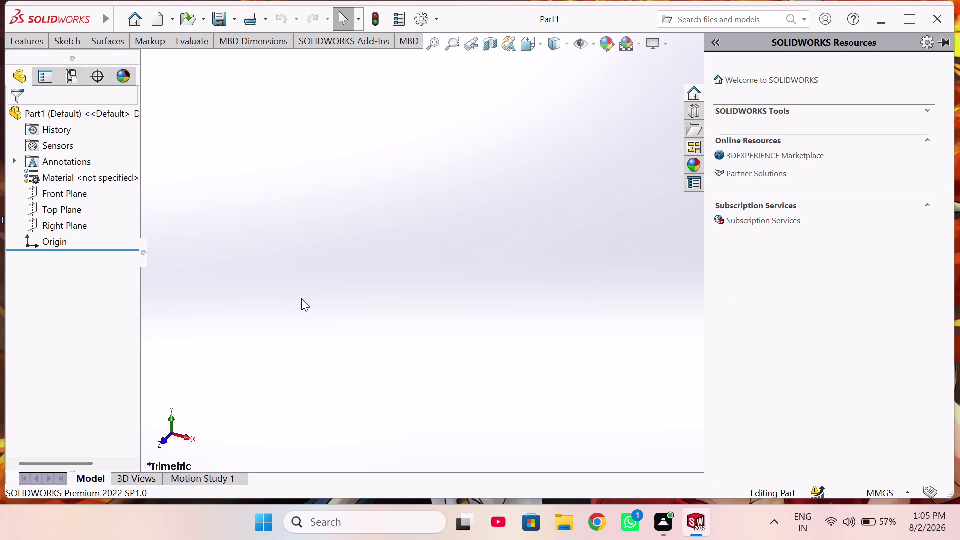
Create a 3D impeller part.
Create a new part document, dismiss the download notice, and select the Top Plane.
click(66, 215)
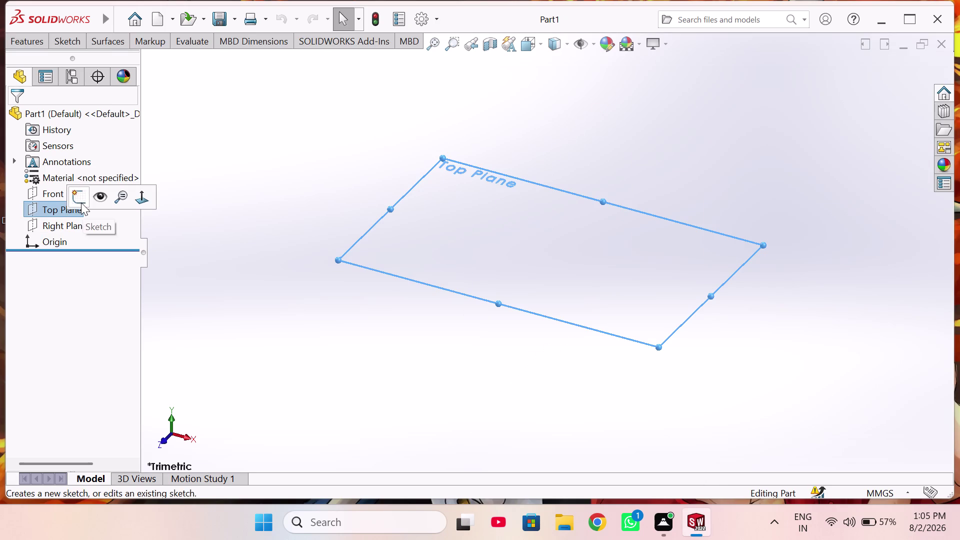
Start a sketch on the Top Plane and draw a circle centred on the origin.
click(81, 203)
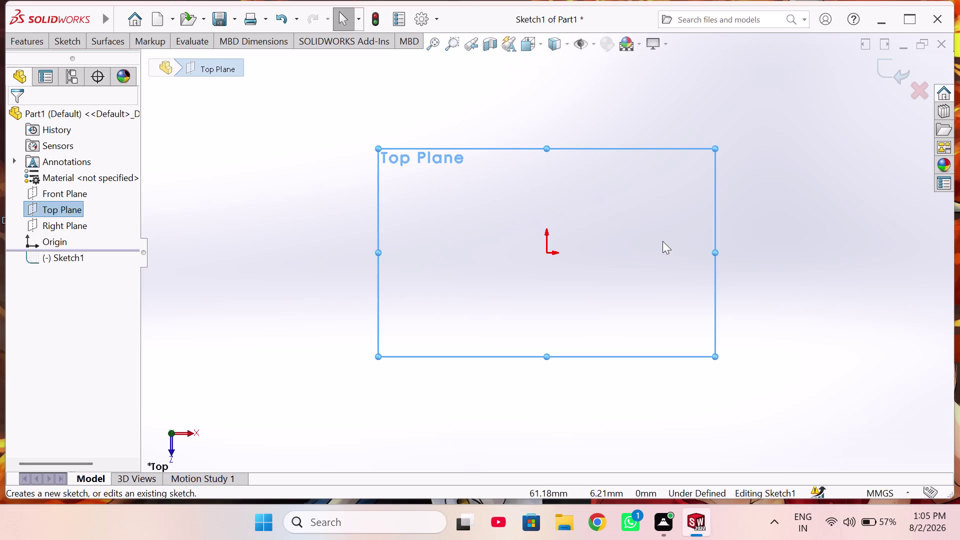
right_drag(672, 243, 772, 312)
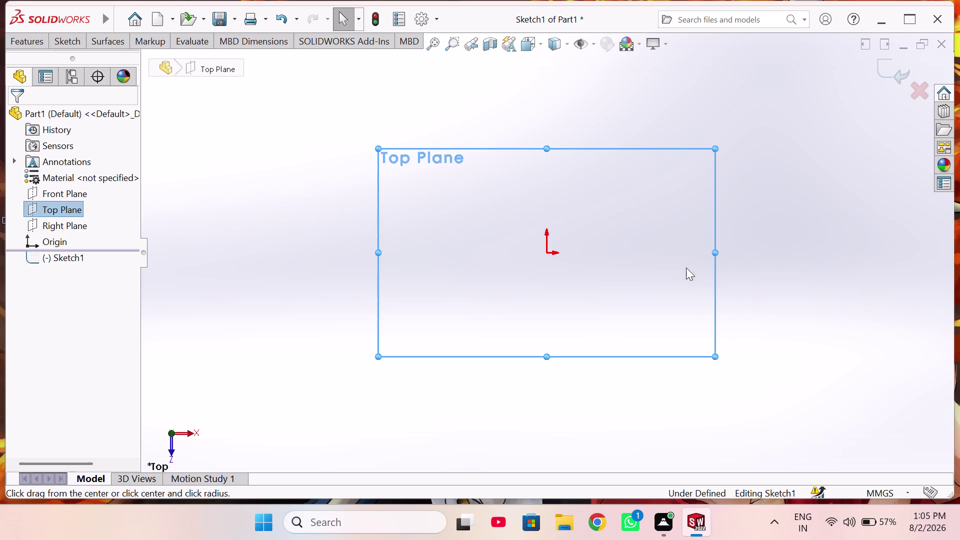
click(548, 254)
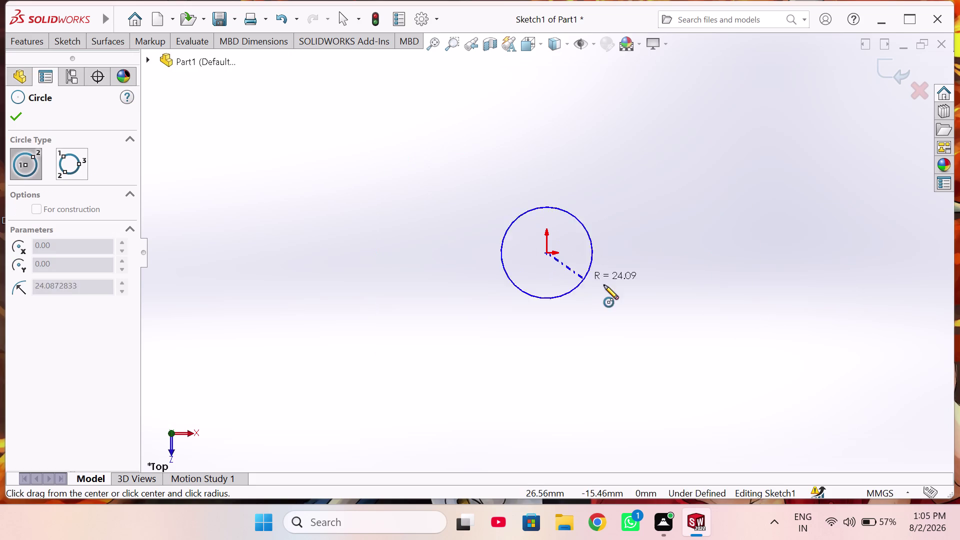
click(626, 301)
Dimension the circle to a 75 mm diameter and exit the sketch.
right_drag(703, 299, 676, 168)
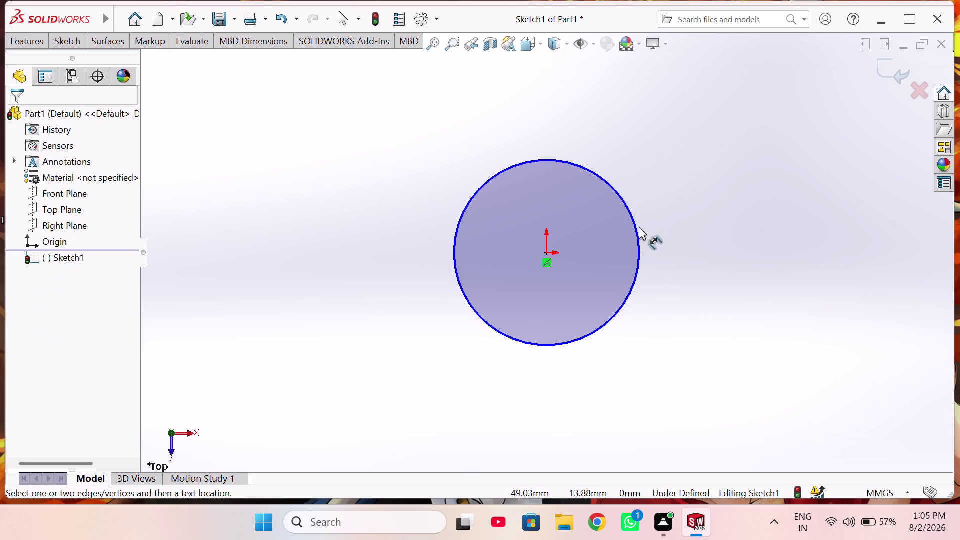
click(636, 228)
click(723, 193)
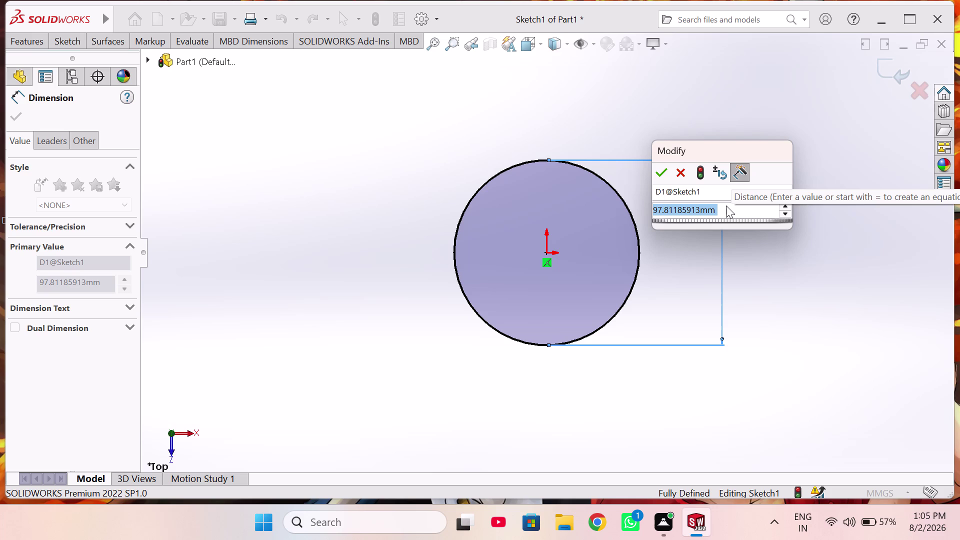
key(7)
key(5)
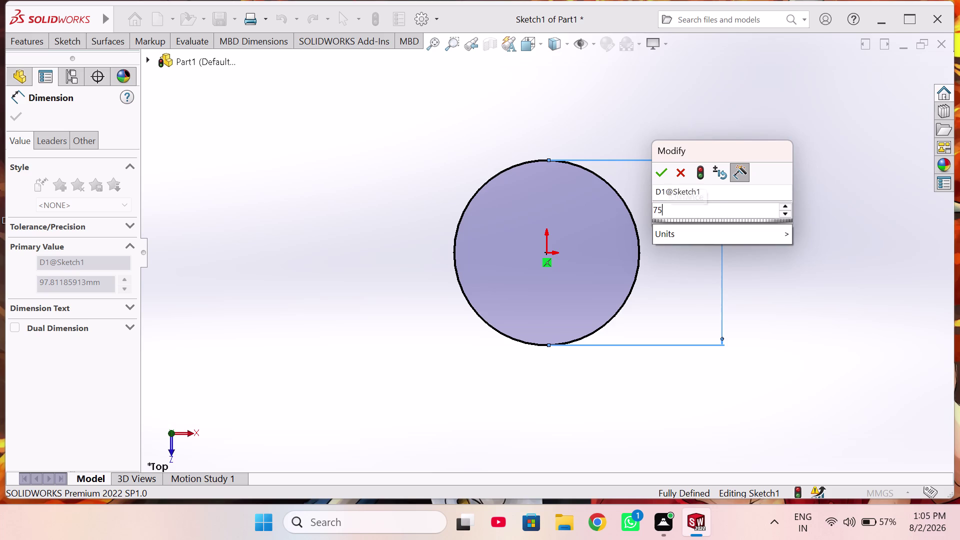
key(Return)
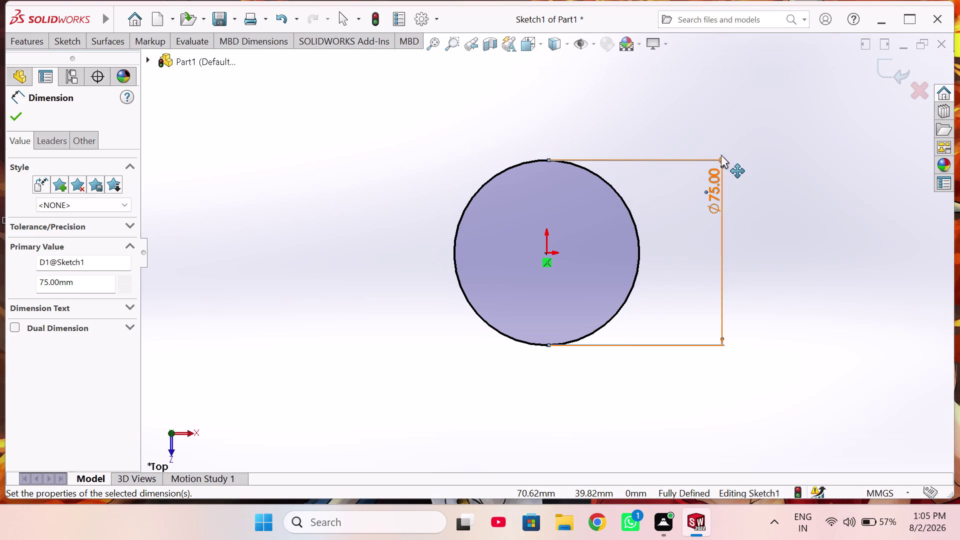
drag(716, 188, 725, 252)
click(693, 227)
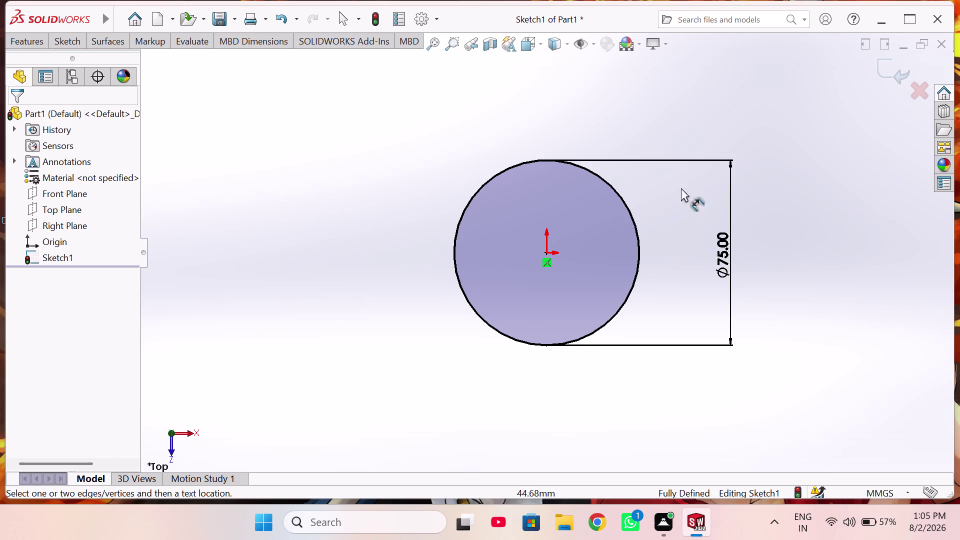
click(887, 61)
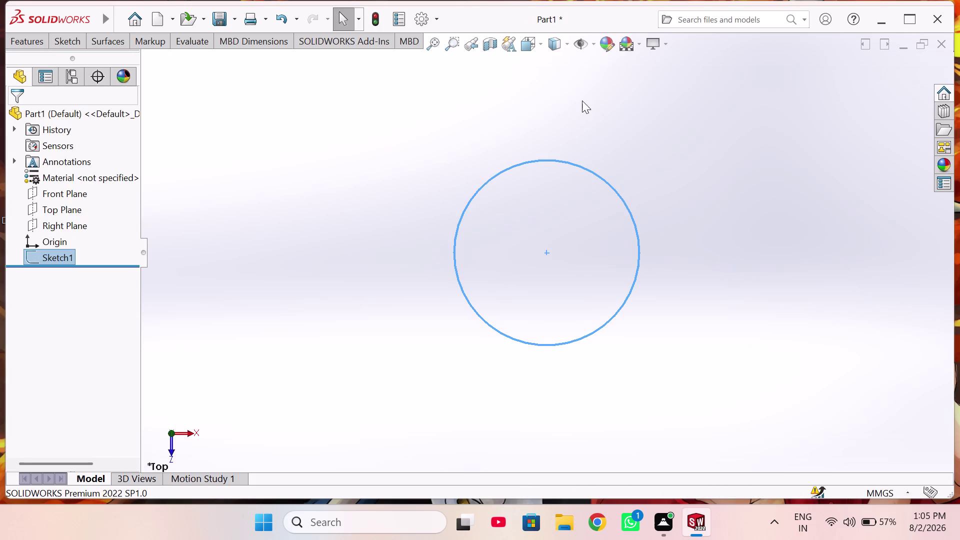
Extrude Sketch1 as a 3 mm blind boss, then orbit to view the disc's underside.
click(30, 45)
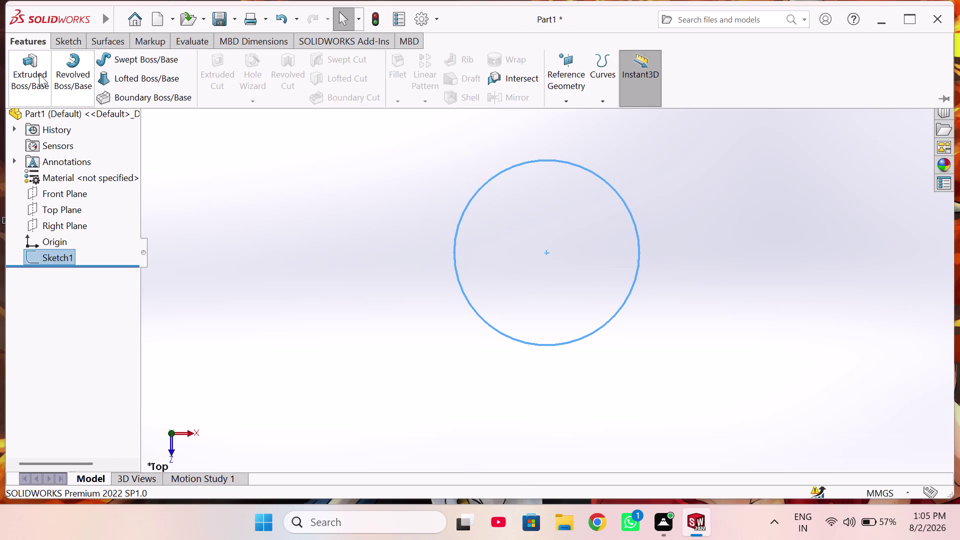
click(39, 74)
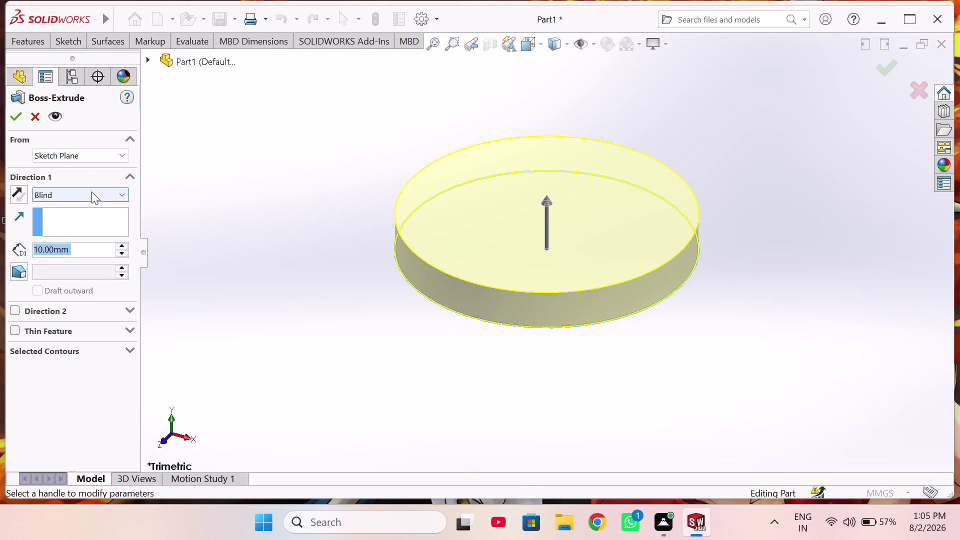
key(3)
key(Return)
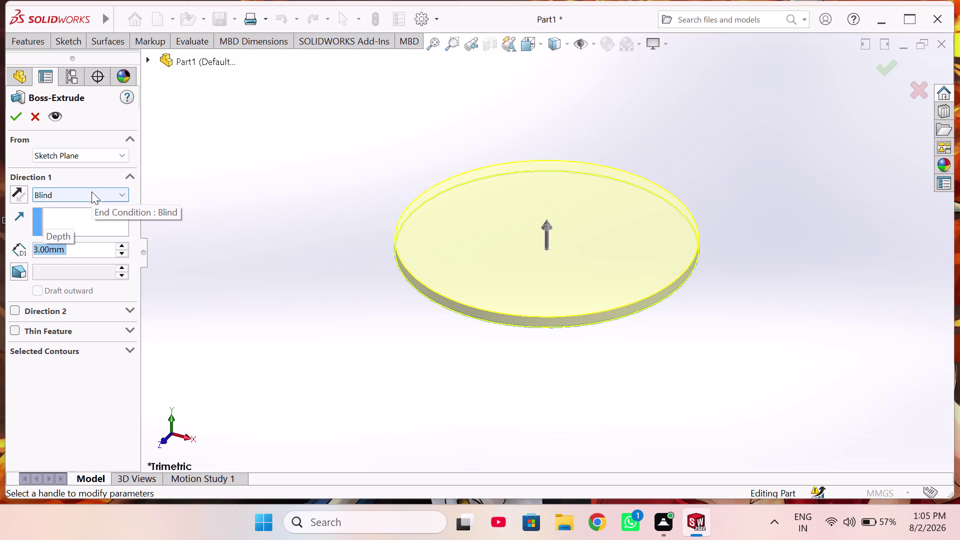
click(16, 121)
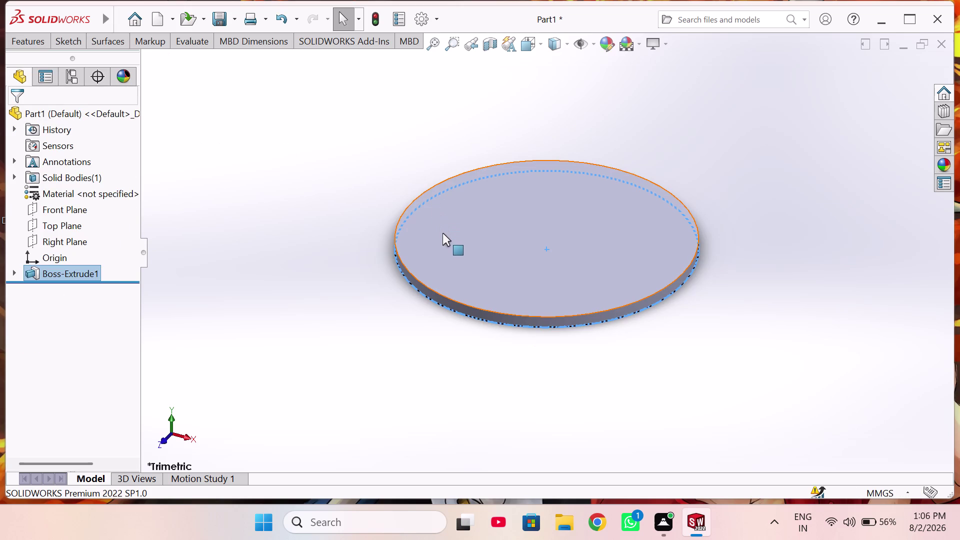
middle_drag(506, 264, 517, 238)
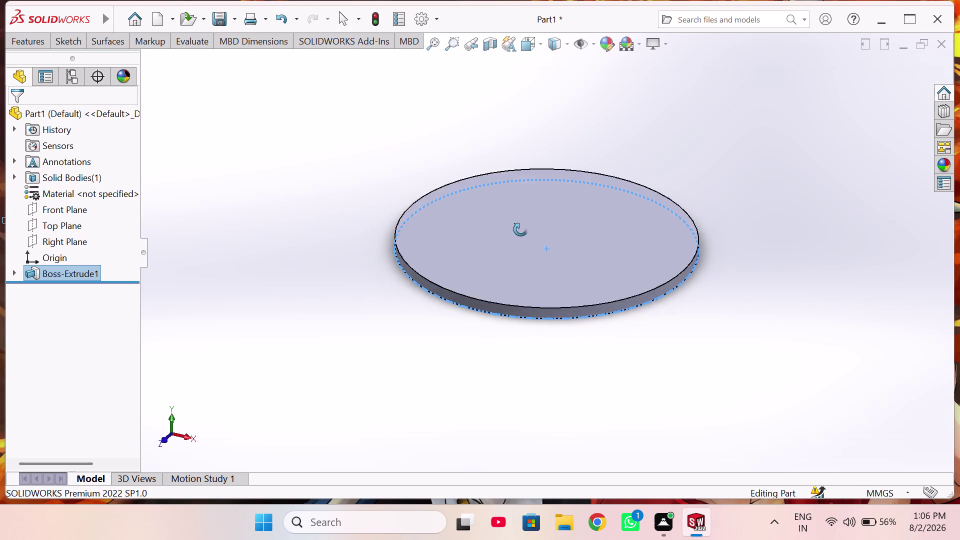
middle_drag(517, 238, 517, 148)
Start a sketch on the disc's bottom face and draw a circle at the origin.
click(521, 239)
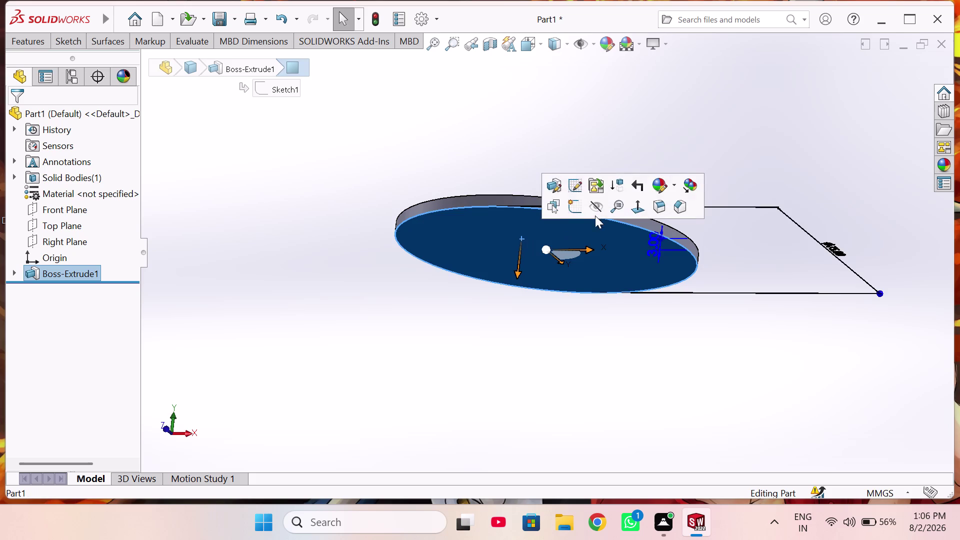
click(574, 208)
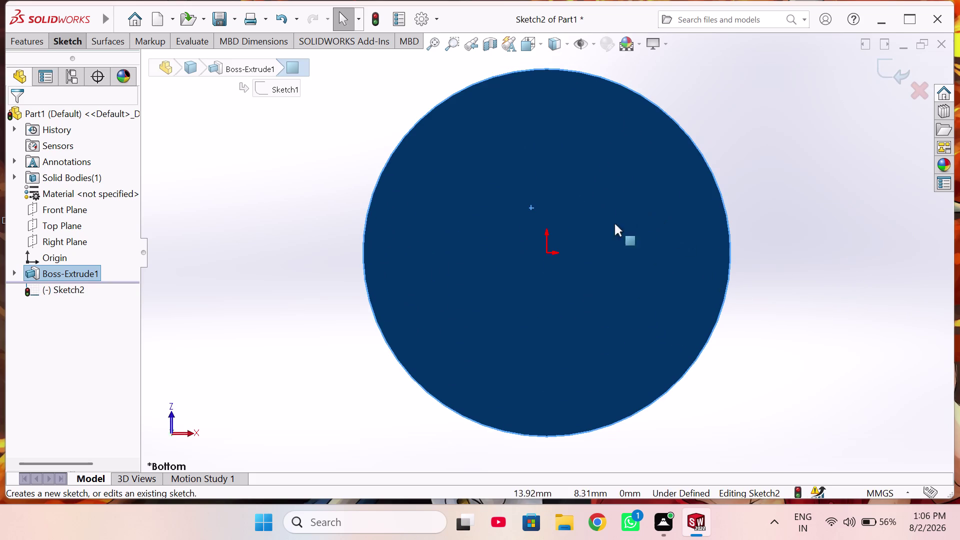
right_drag(611, 256, 679, 257)
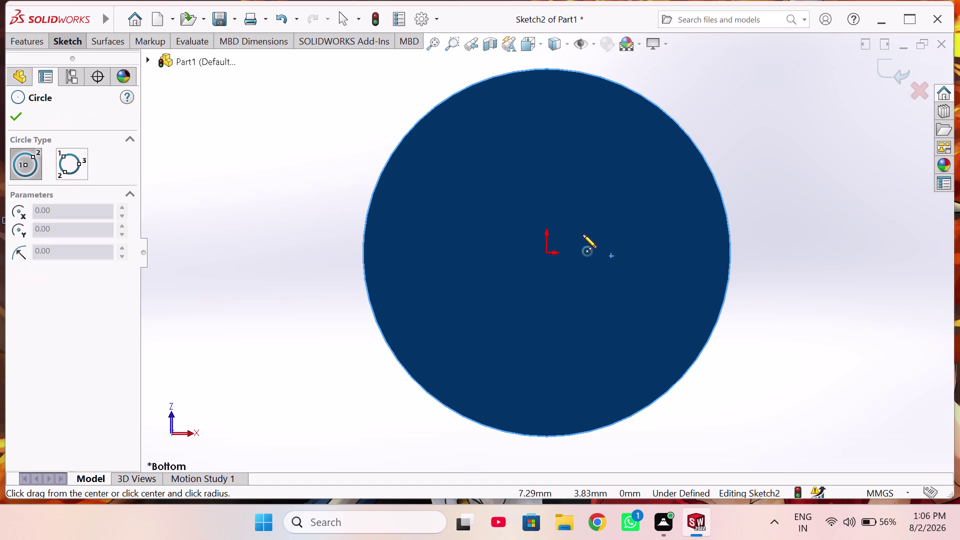
click(546, 252)
click(584, 268)
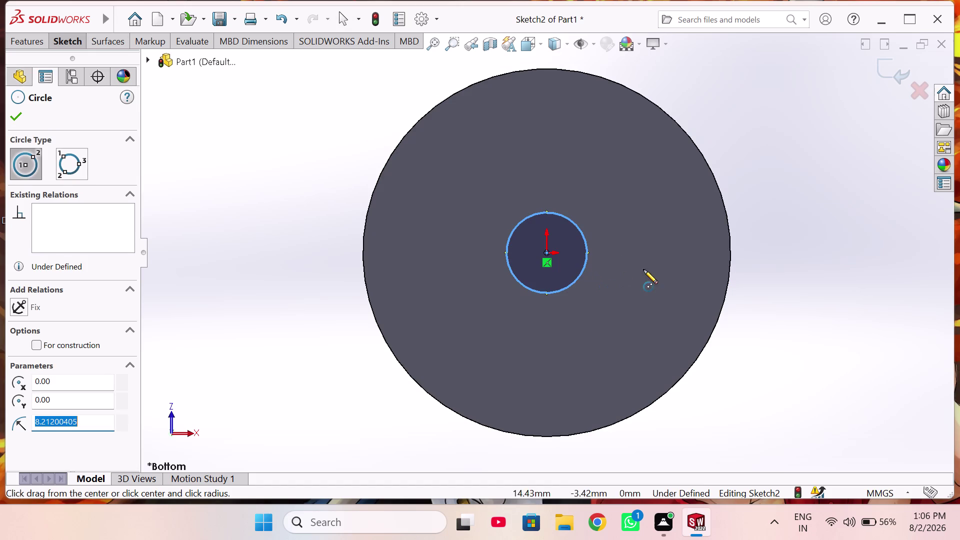
Dimension the bore circle to a 14 mm diameter.
right_drag(638, 235, 638, 137)
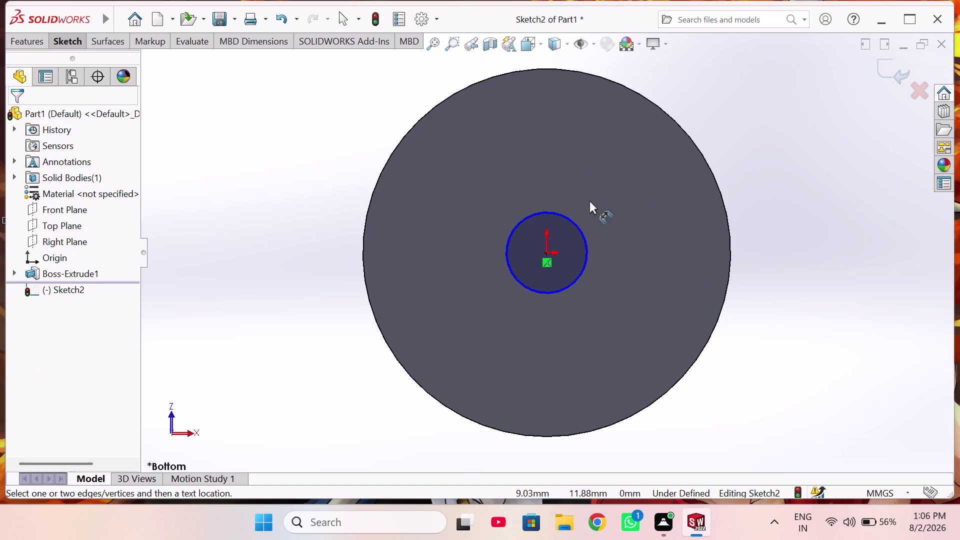
click(576, 223)
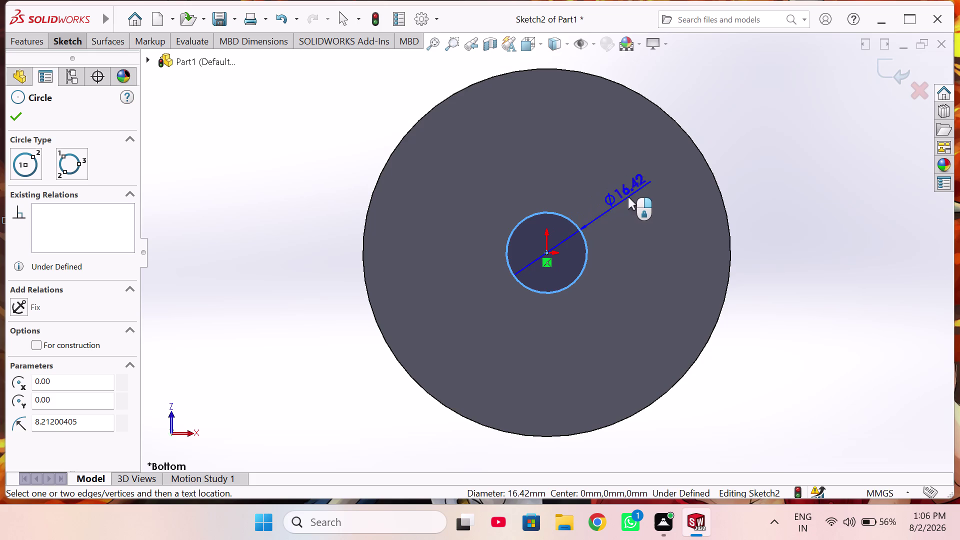
click(614, 217)
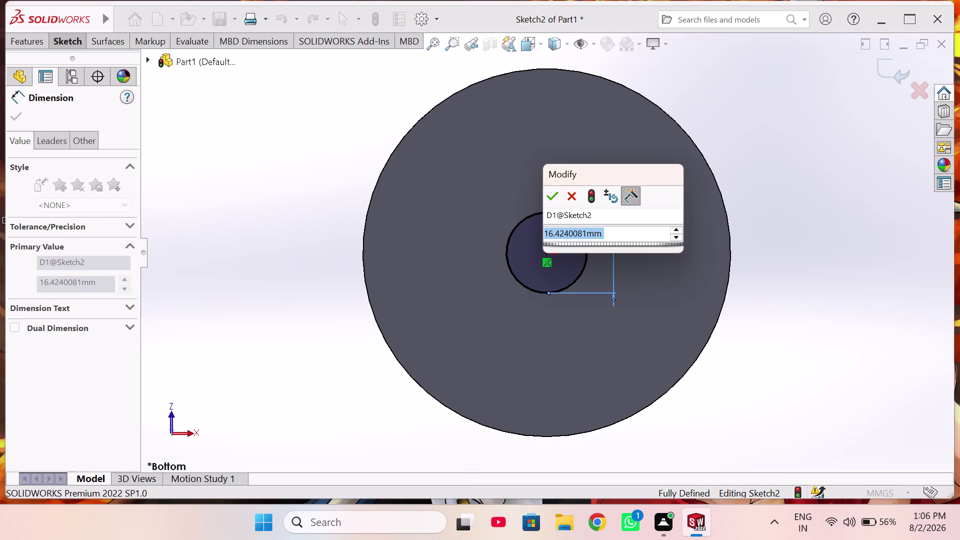
text(1)
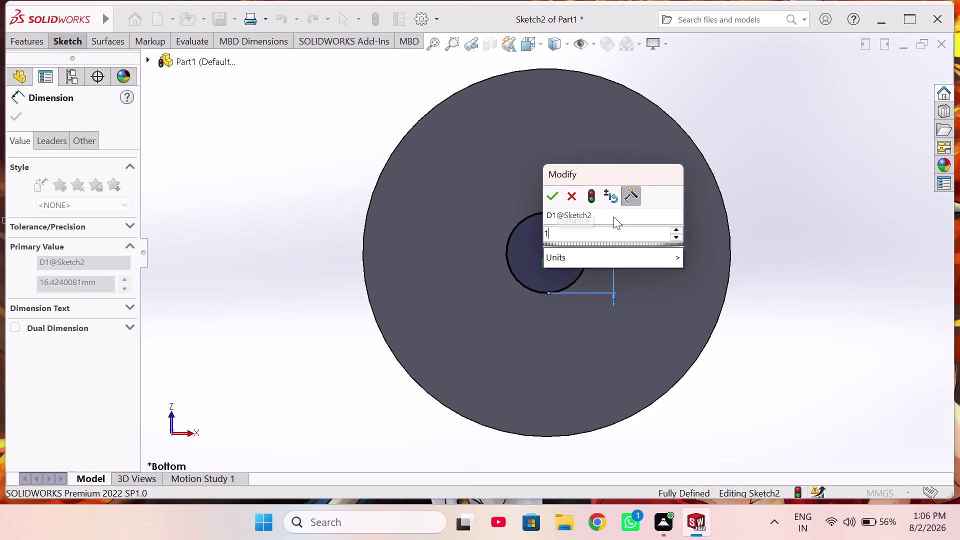
text(4)
key(Return)
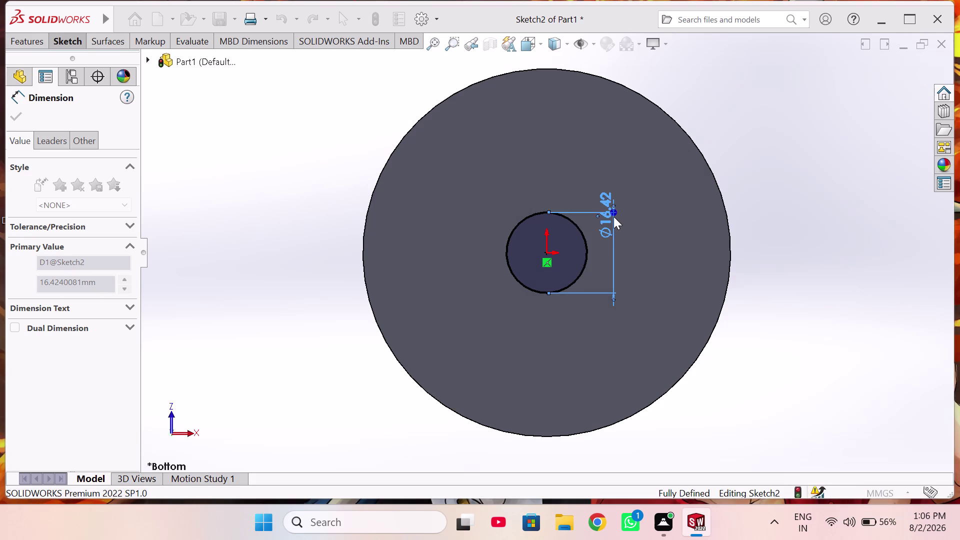
right_click(667, 196)
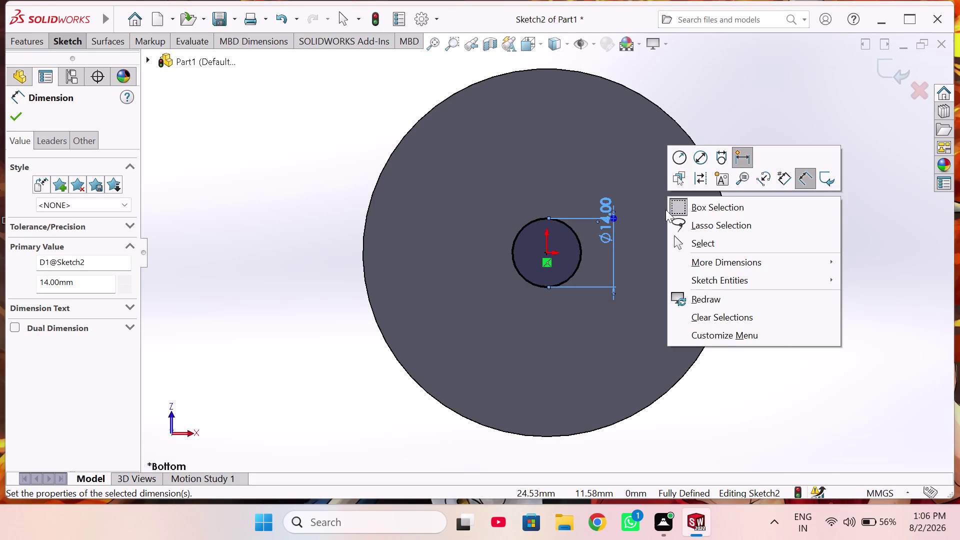
click(680, 238)
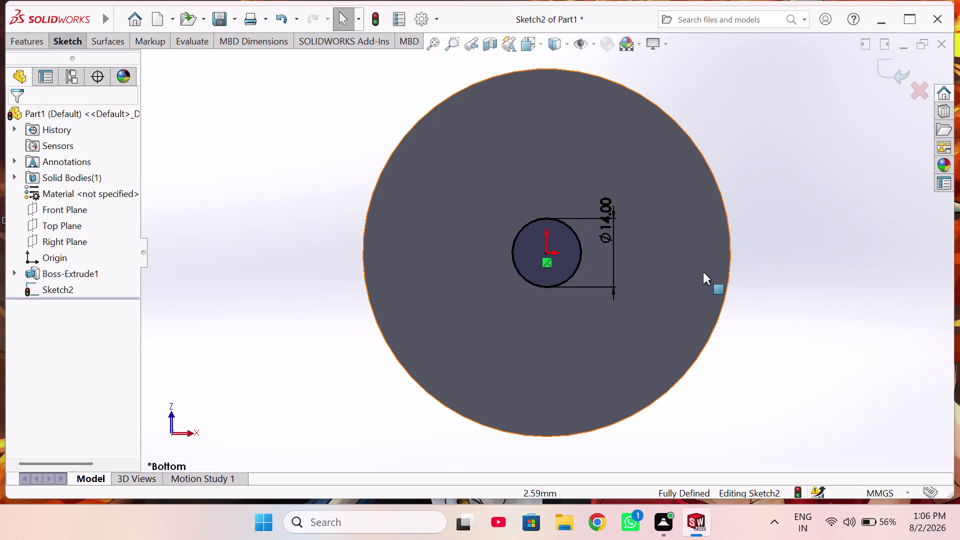
right_drag(689, 256, 439, 270)
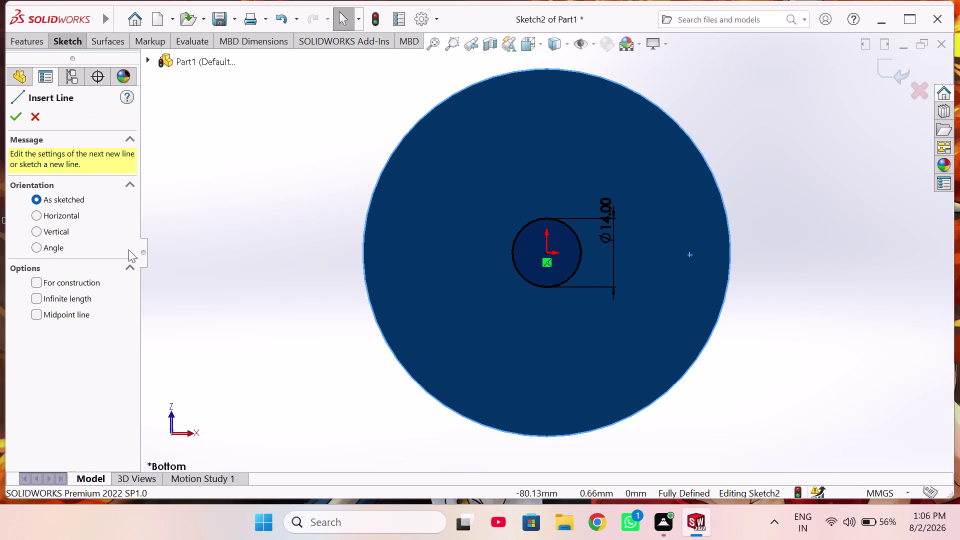
Draw a vertical construction centreline from the disc's top edge through the origin.
click(57, 279)
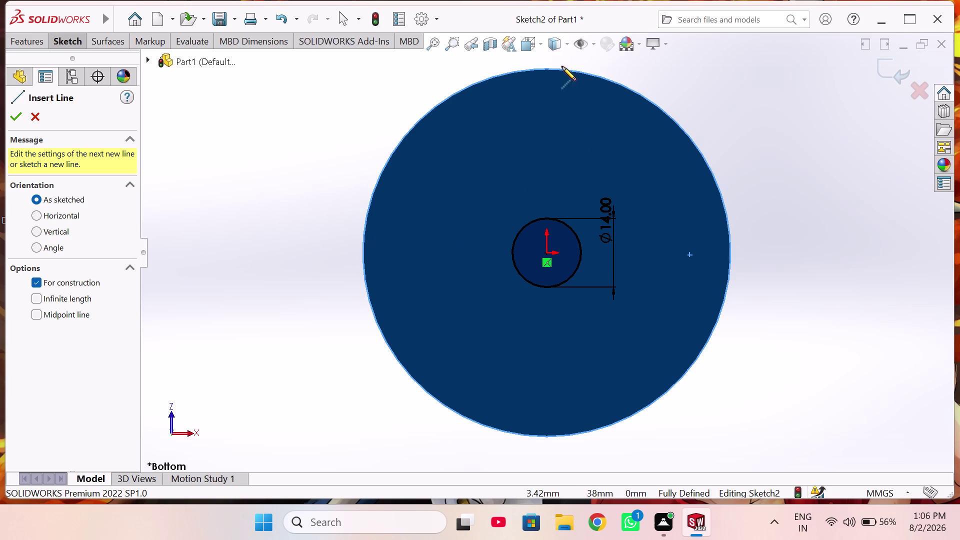
click(550, 57)
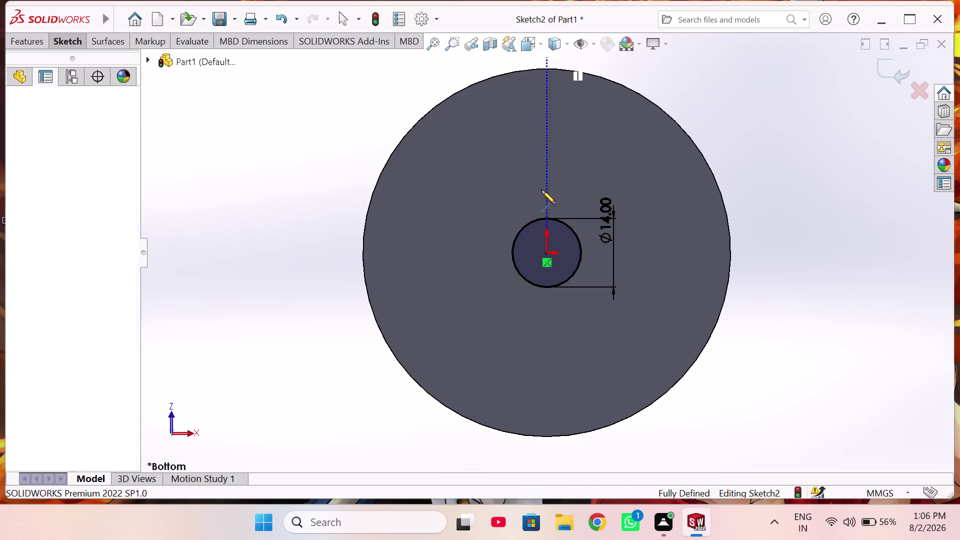
click(547, 329)
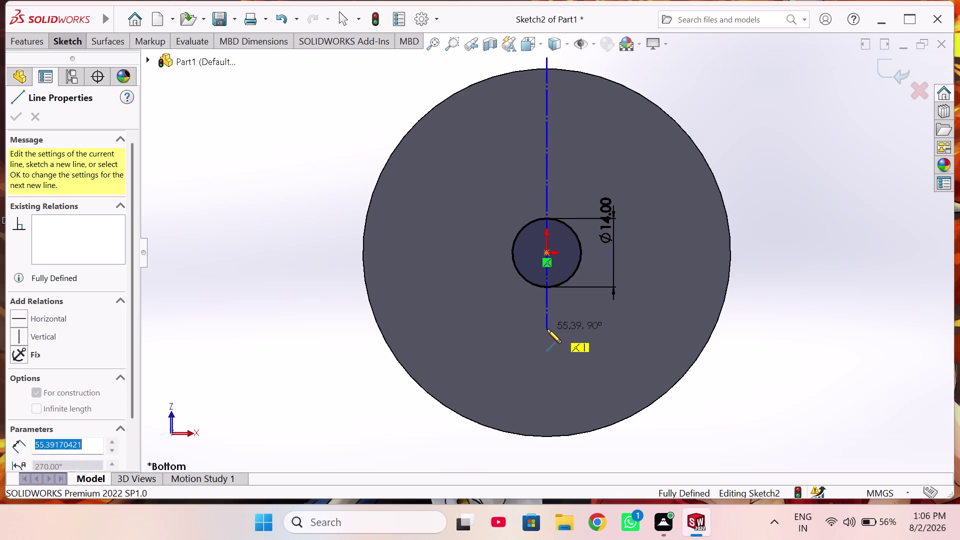
right_click(566, 327)
click(592, 335)
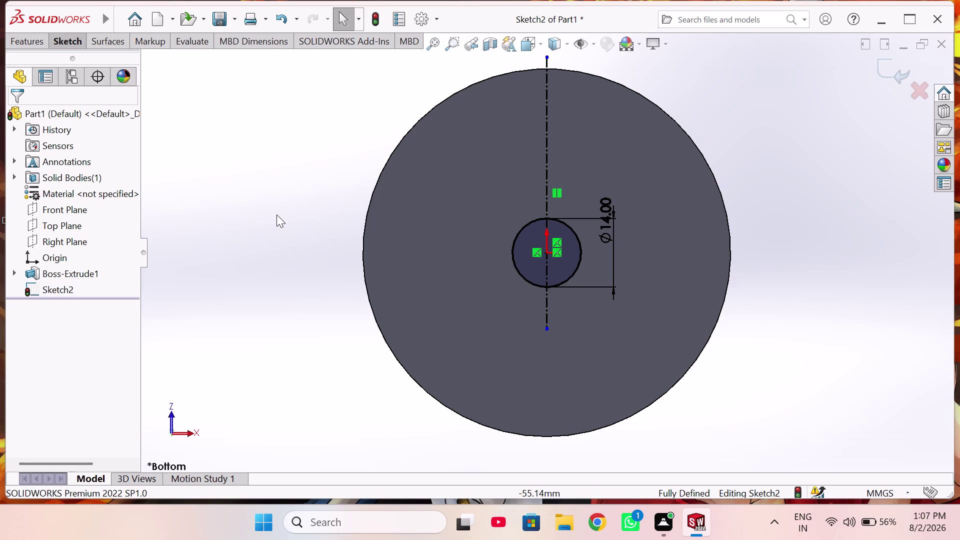
right_drag(277, 215, 163, 234)
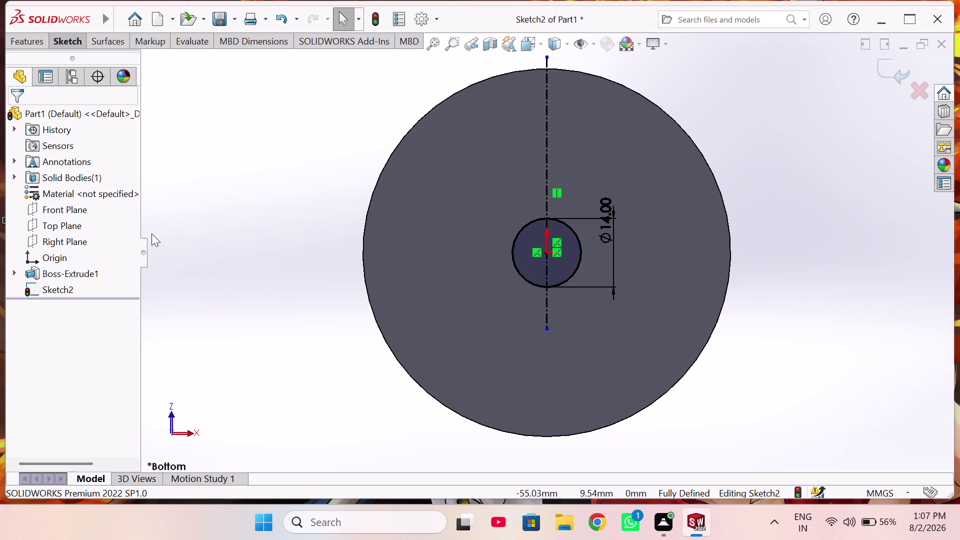
right_drag(164, 233, 153, 234)
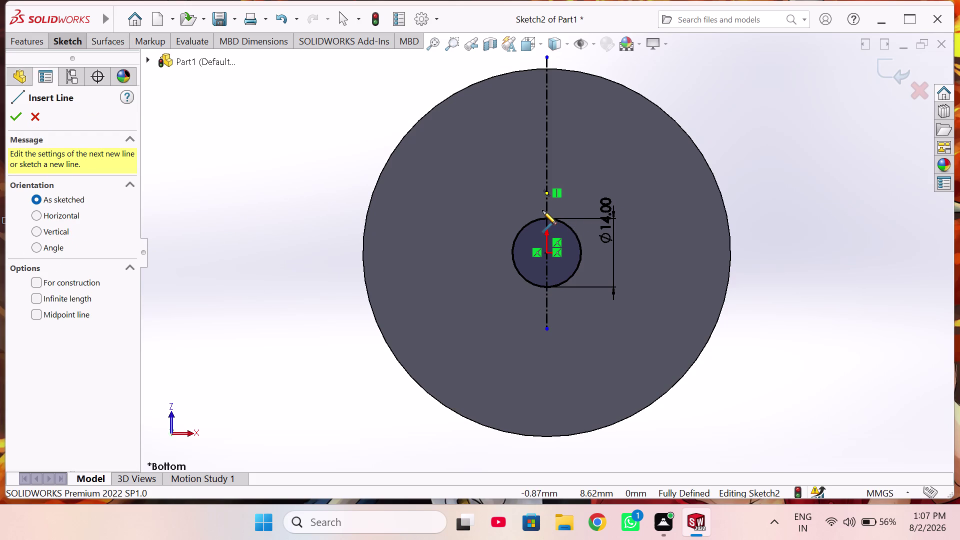
Draw the keyway's short horizontal line above the bore and dimension it 5 mm wide.
click(539, 209)
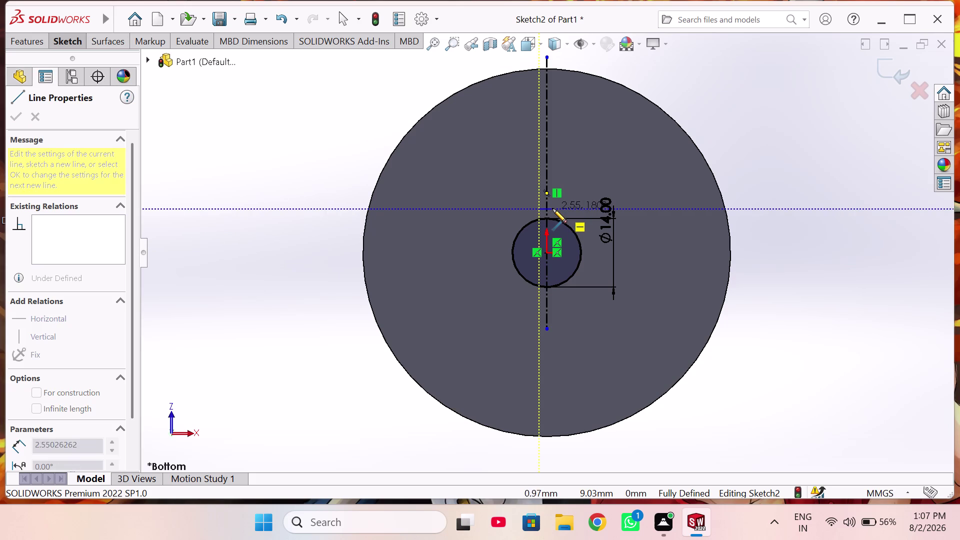
click(554, 209)
right_drag(589, 193, 575, 116)
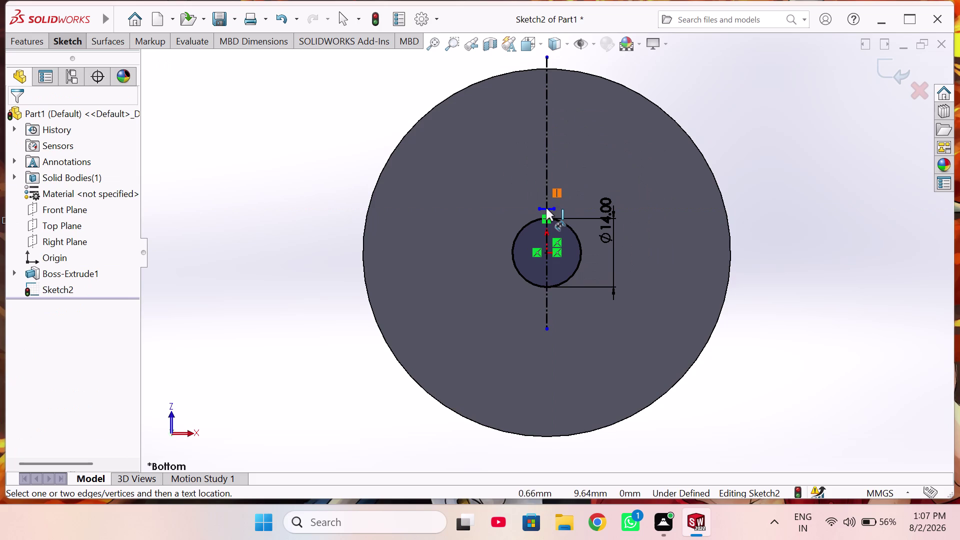
click(543, 208)
click(531, 153)
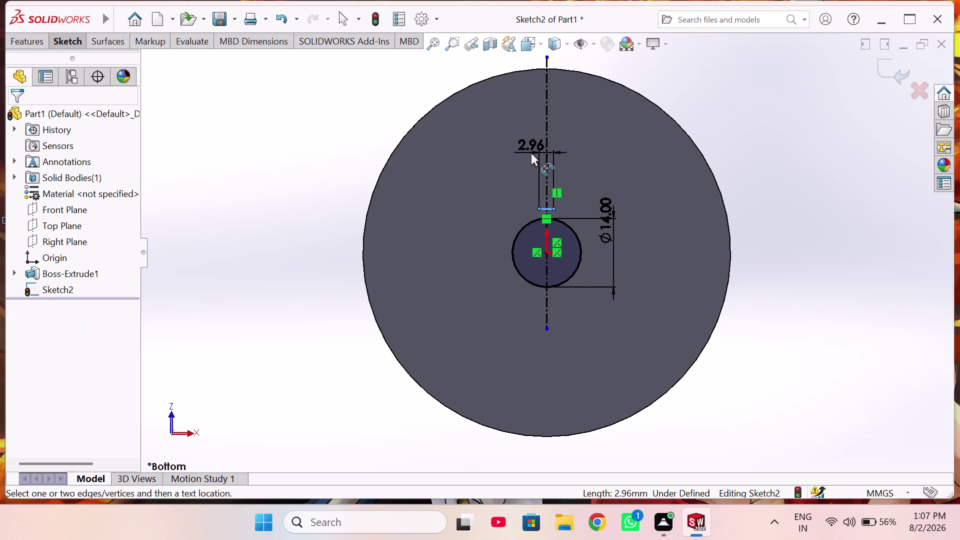
key(5)
key(Return)
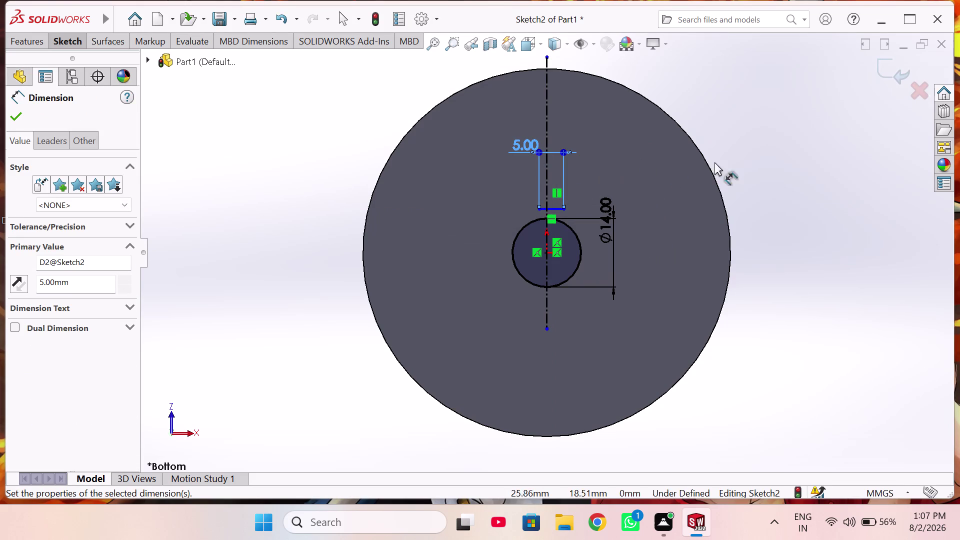
scroll(down, 3)
right_click(832, 157)
click(873, 199)
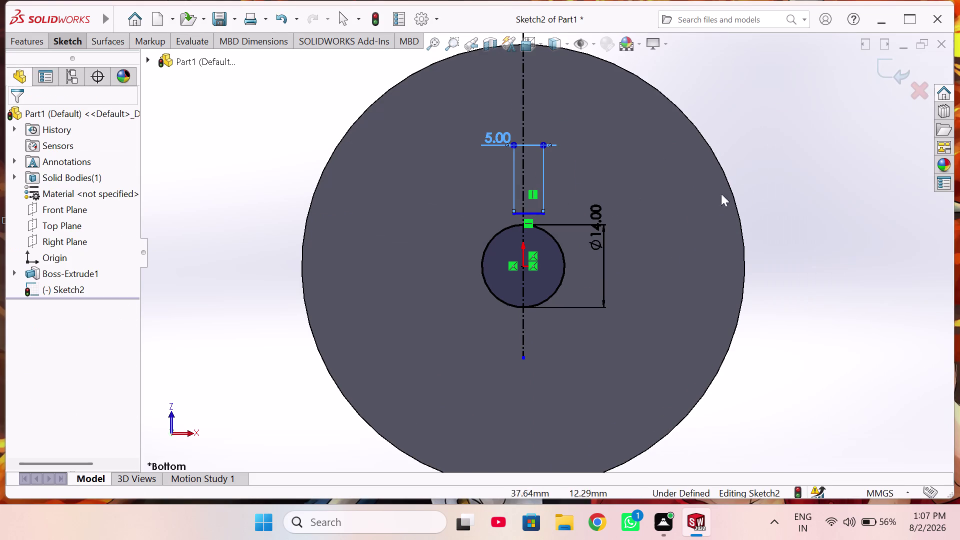
scroll(down, 3)
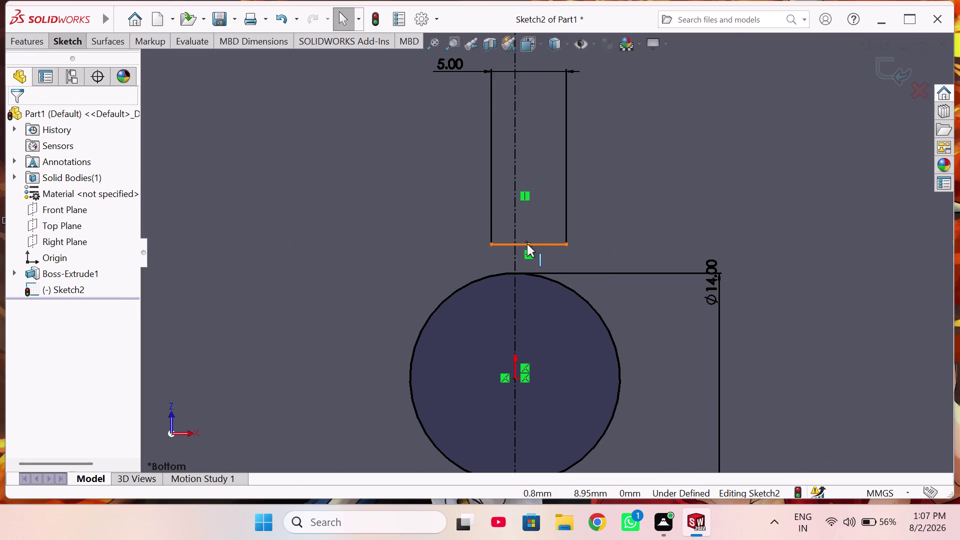
Make the centreline point coincident with the keyway line, then draw a vertical side line down to the bore.
click(527, 244)
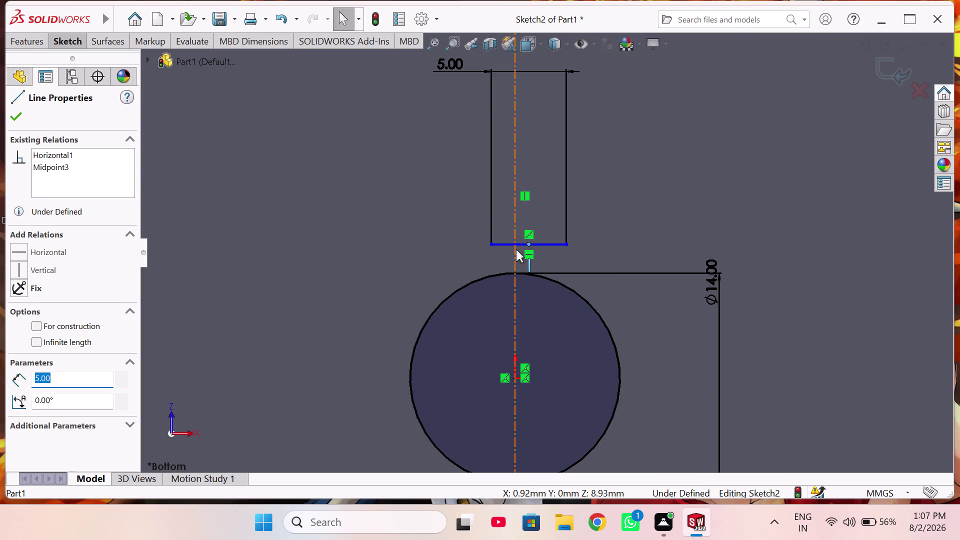
click(515, 250)
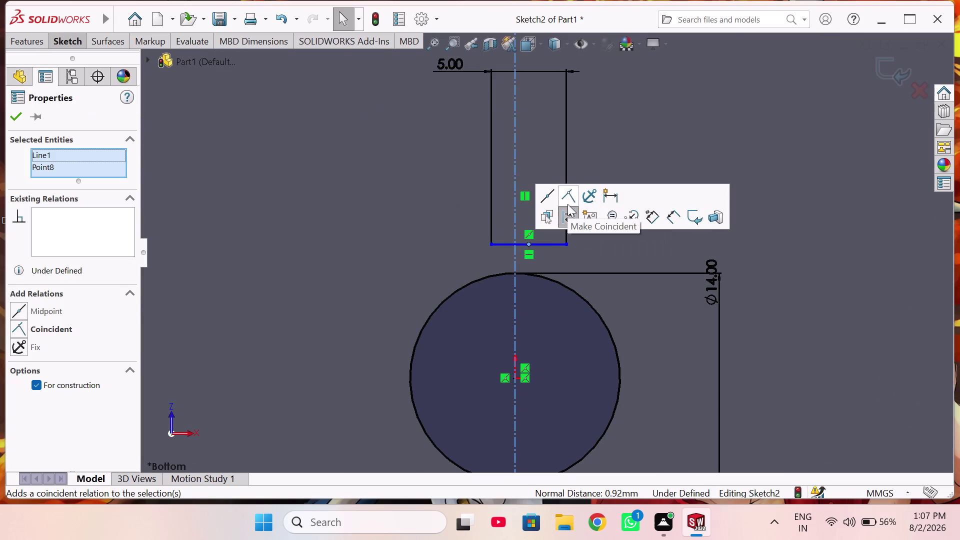
click(567, 197)
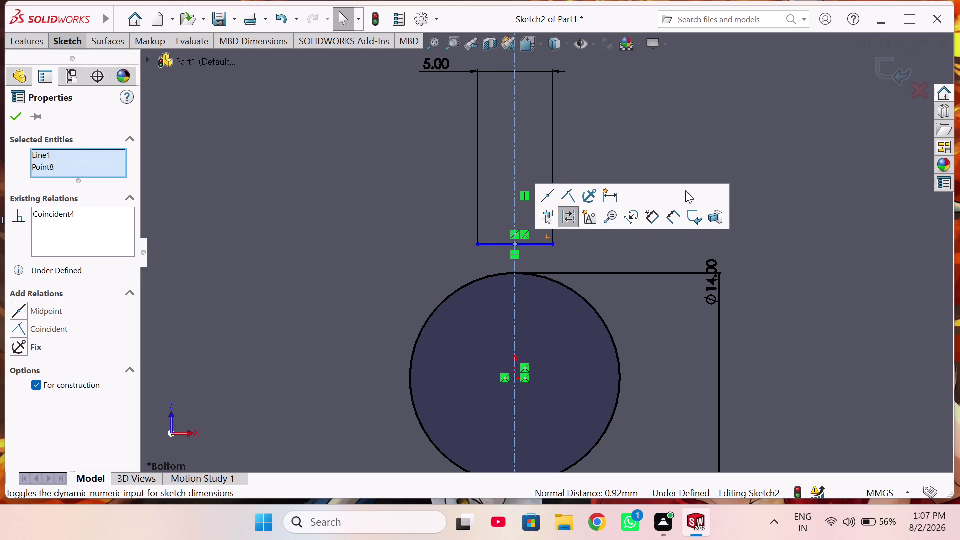
click(24, 115)
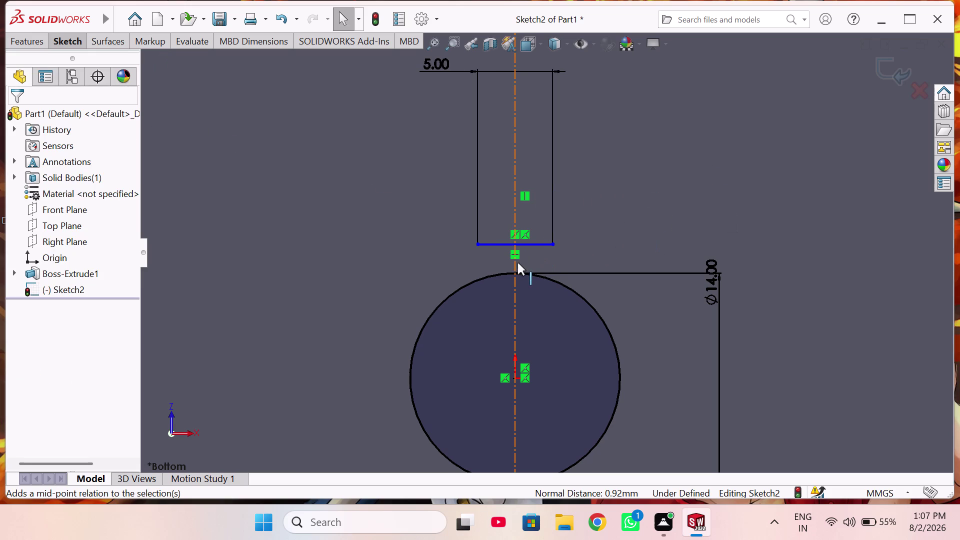
right_drag(610, 239, 623, 209)
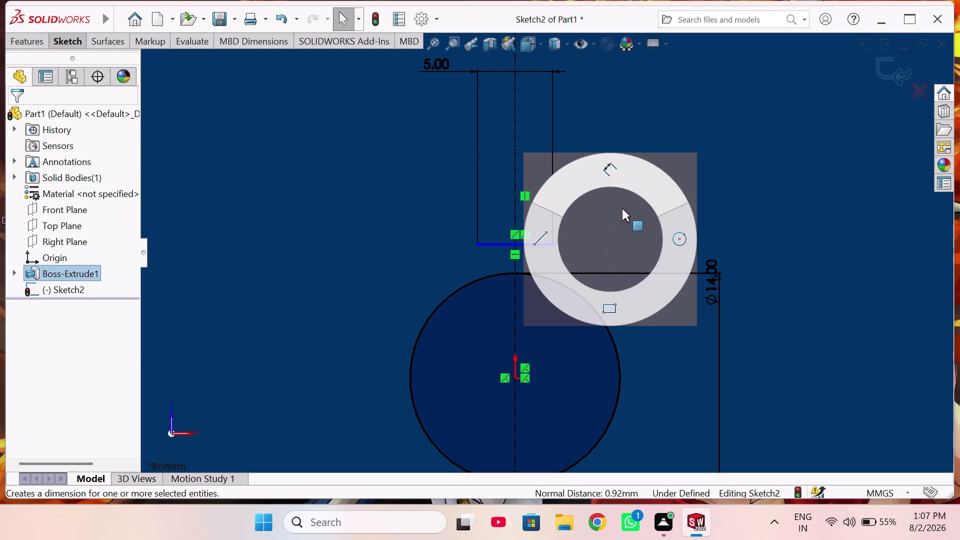
right_drag(623, 209, 471, 246)
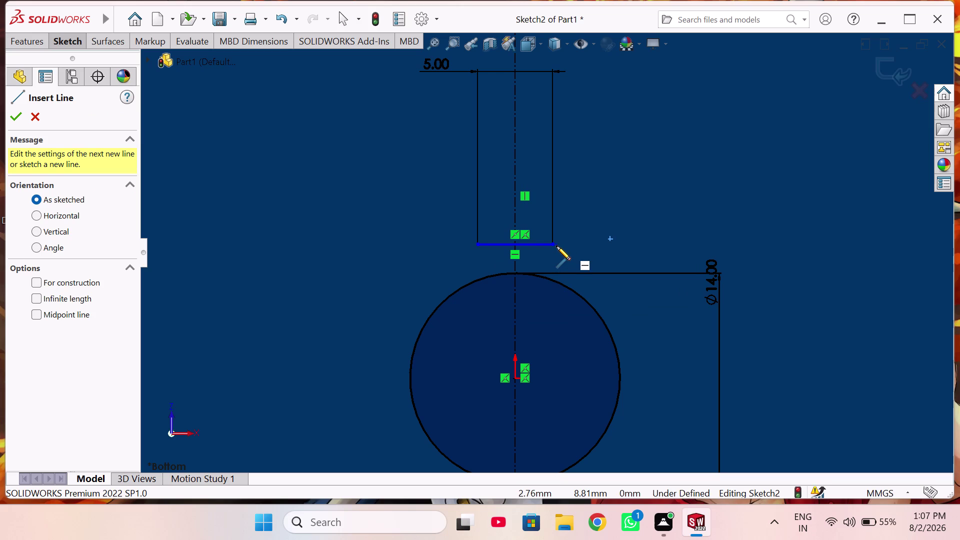
click(554, 245)
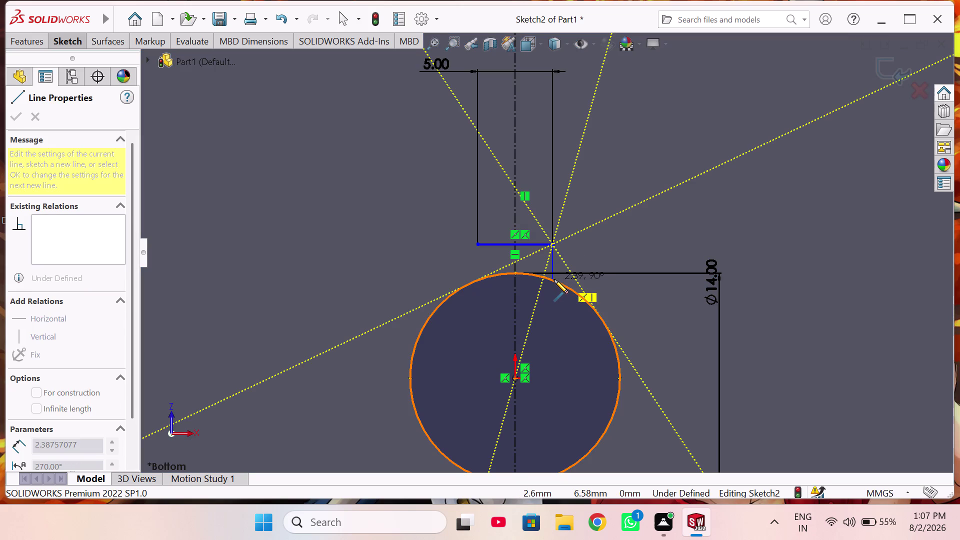
click(555, 280)
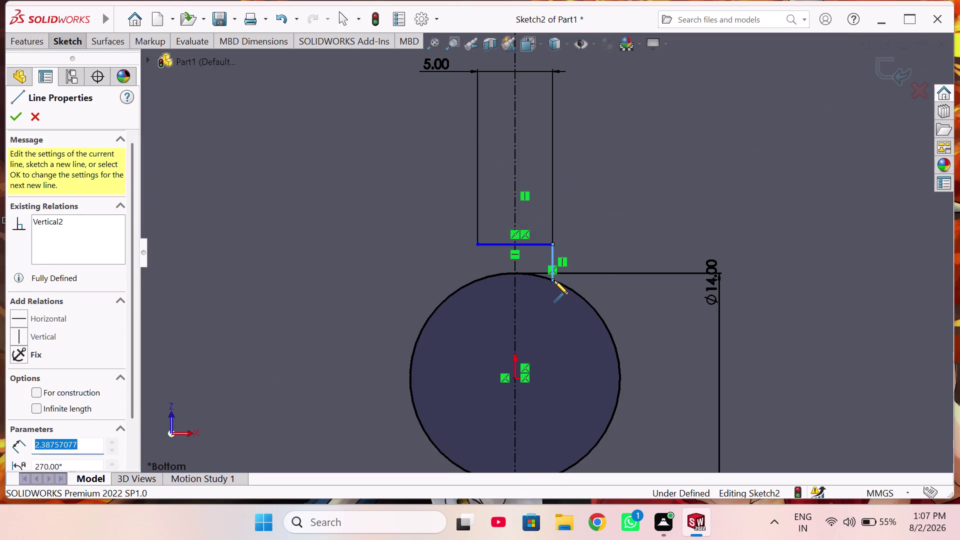
key(Escape)
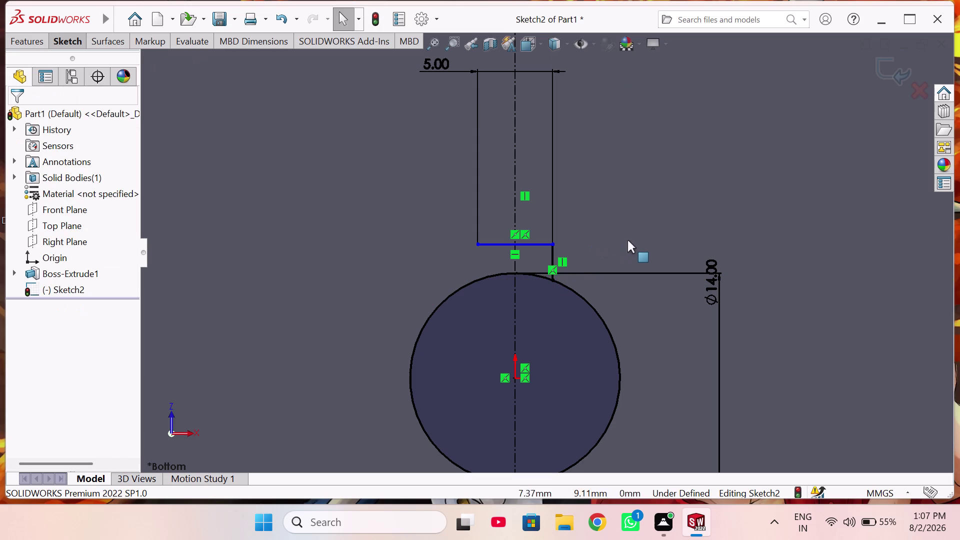
Dimension the vertical keyway side 2.30 mm so Sketch2 is fully defined.
right_drag(633, 227, 625, 128)
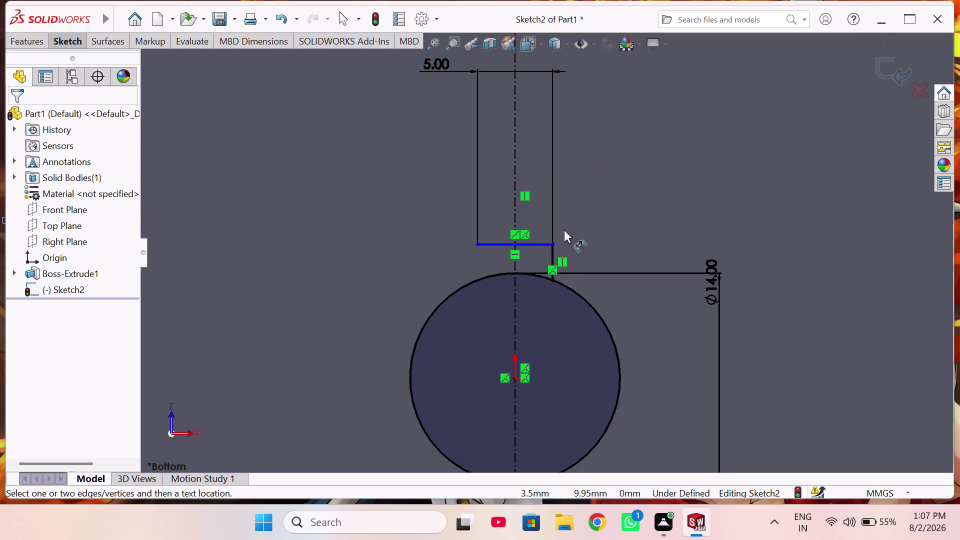
click(552, 251)
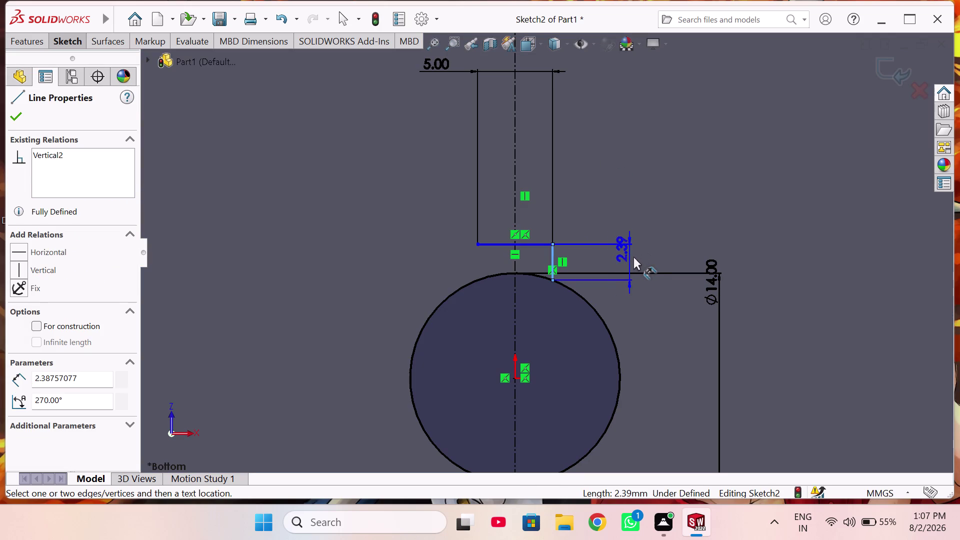
click(633, 257)
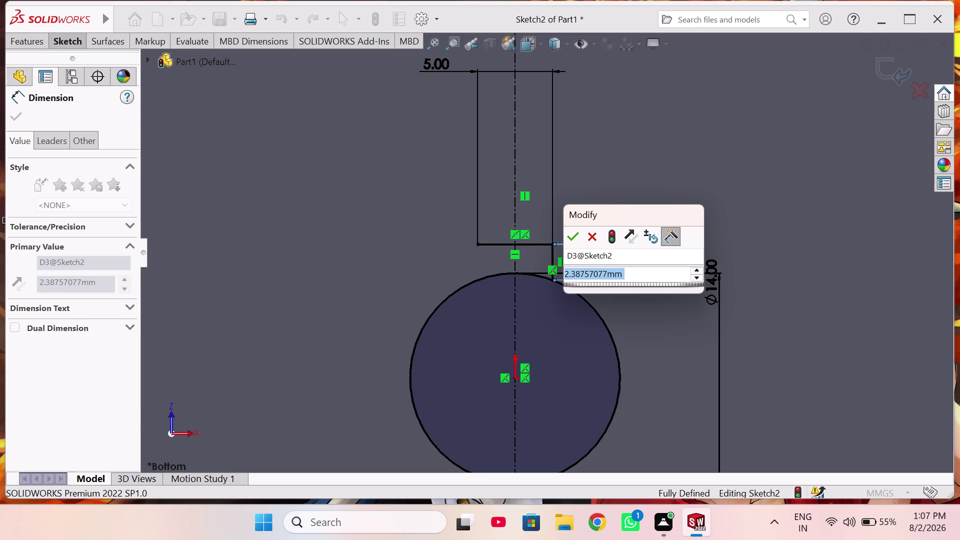
text(2.)
key(3)
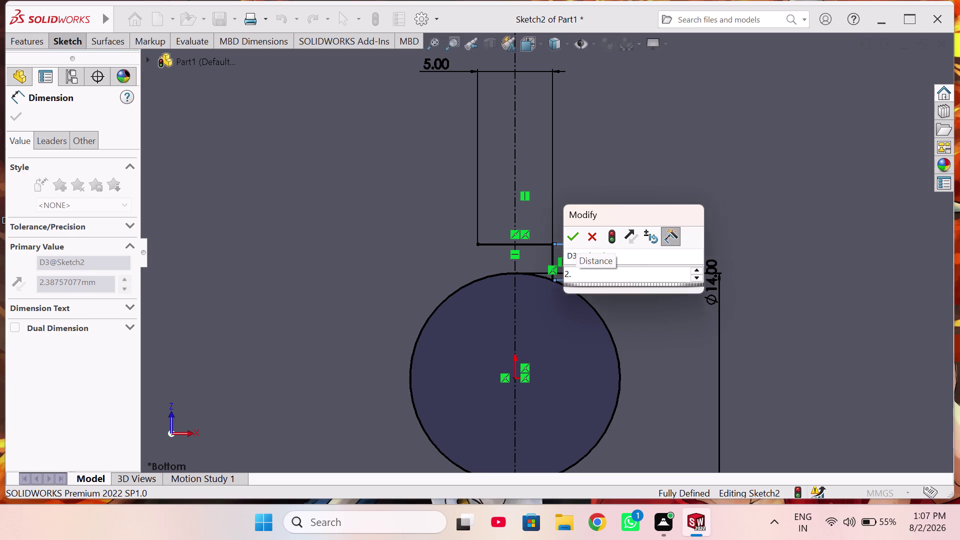
key(Return)
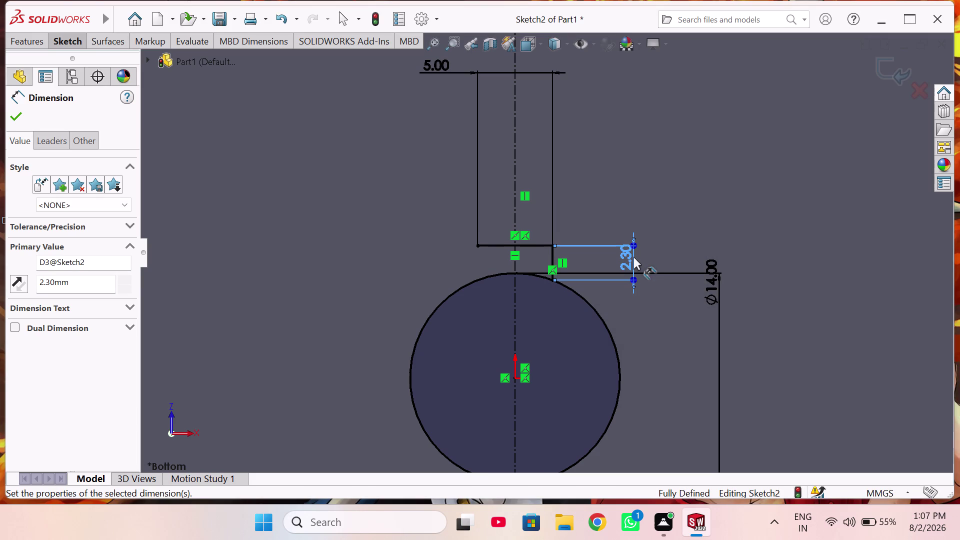
right_click(663, 168)
click(716, 208)
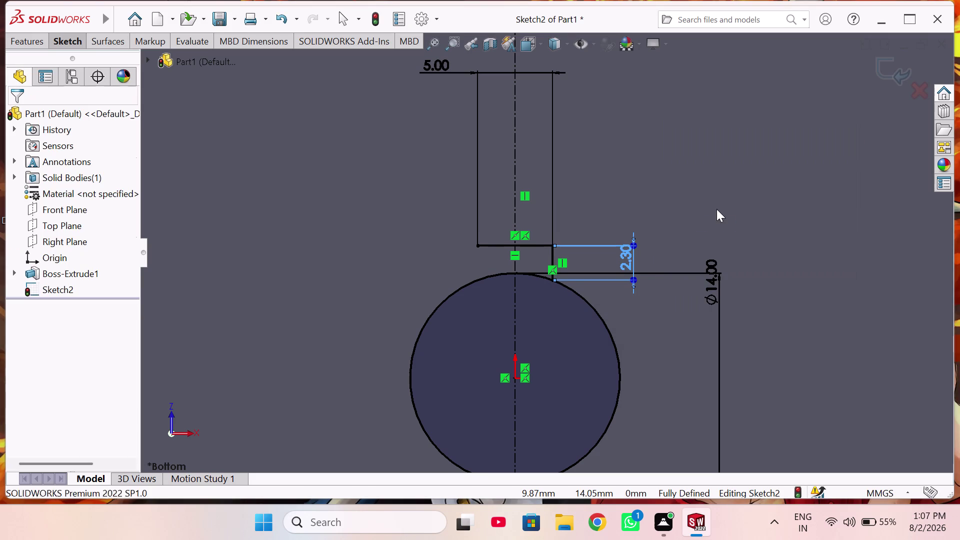
click(67, 44)
click(341, 65)
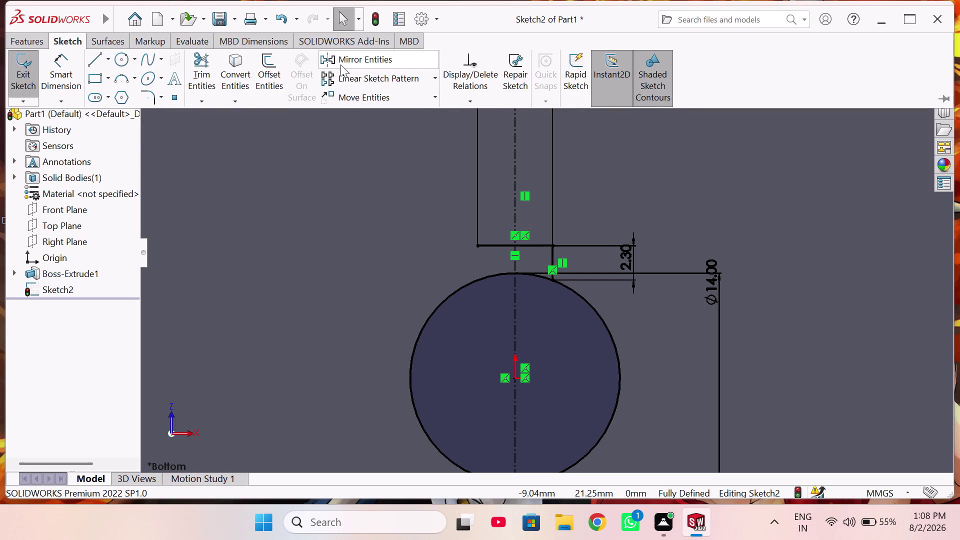
Mirror the keyway side line Line3 across the centreline Line1.
click(553, 251)
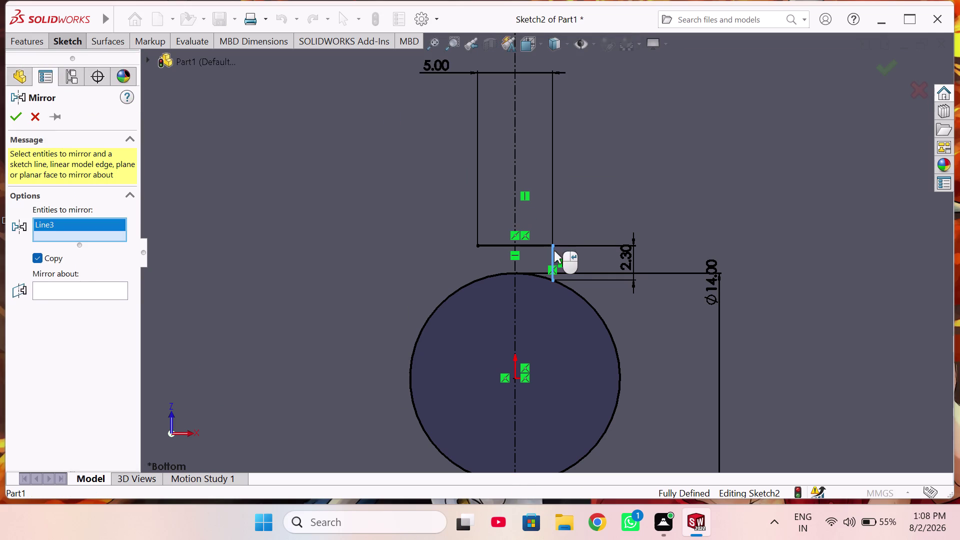
click(79, 287)
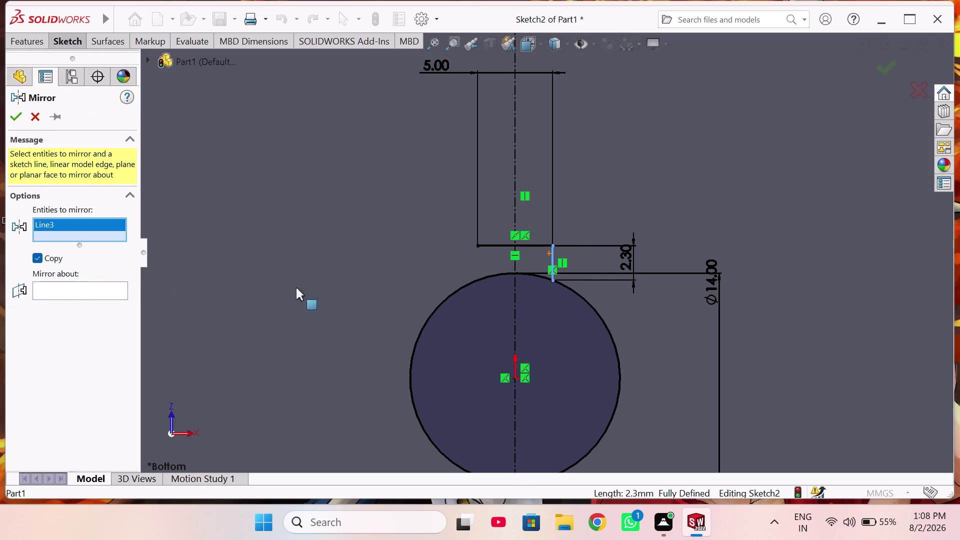
click(514, 299)
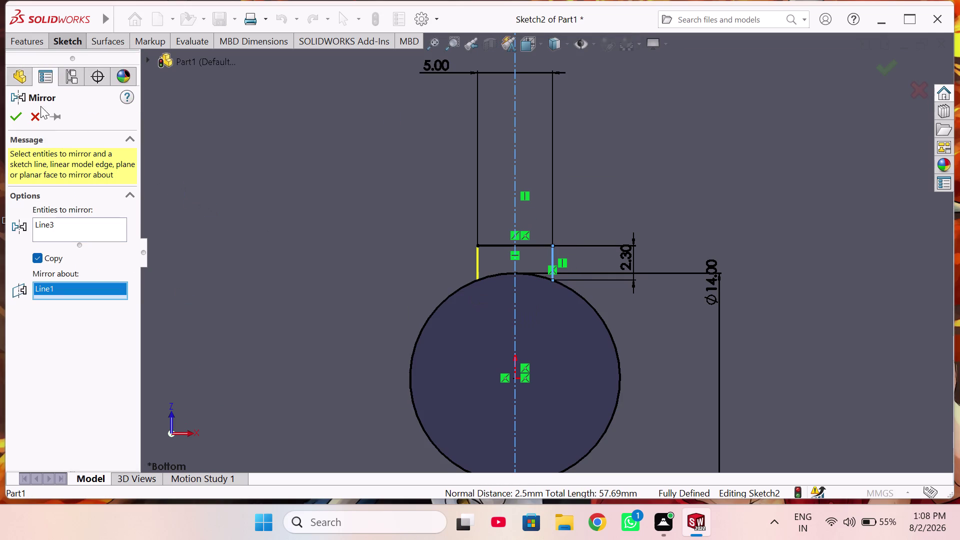
click(19, 112)
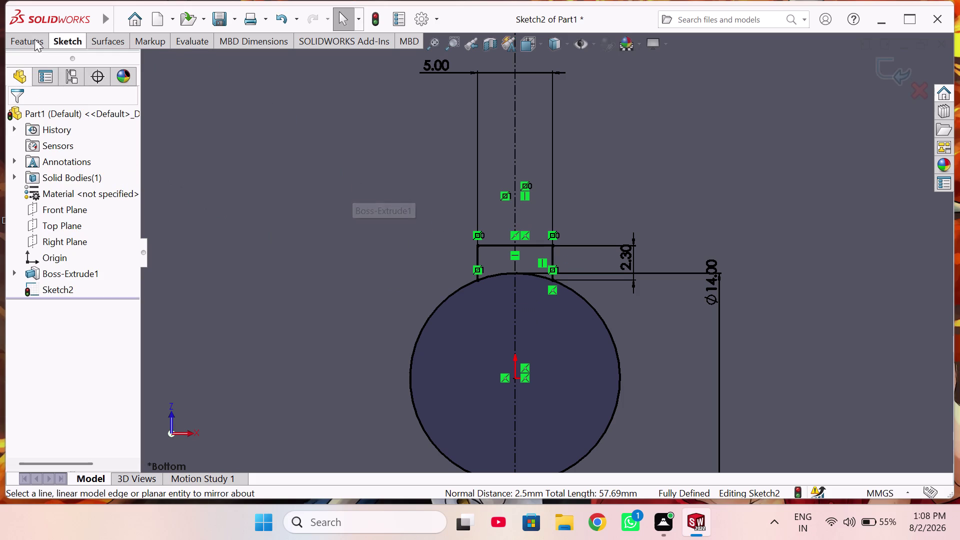
Trim the bore arc and stubs inside the keyway into one closed outline.
click(73, 39)
click(209, 73)
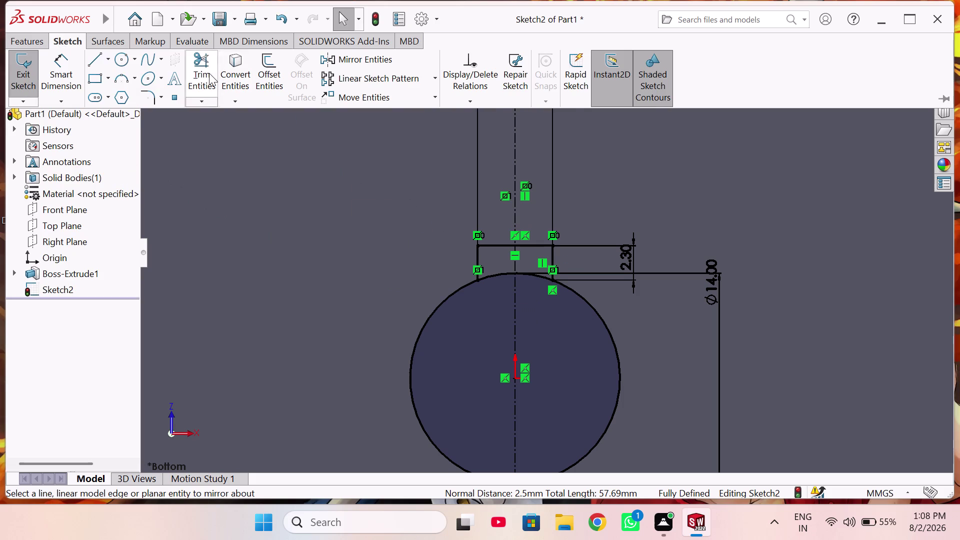
click(504, 275)
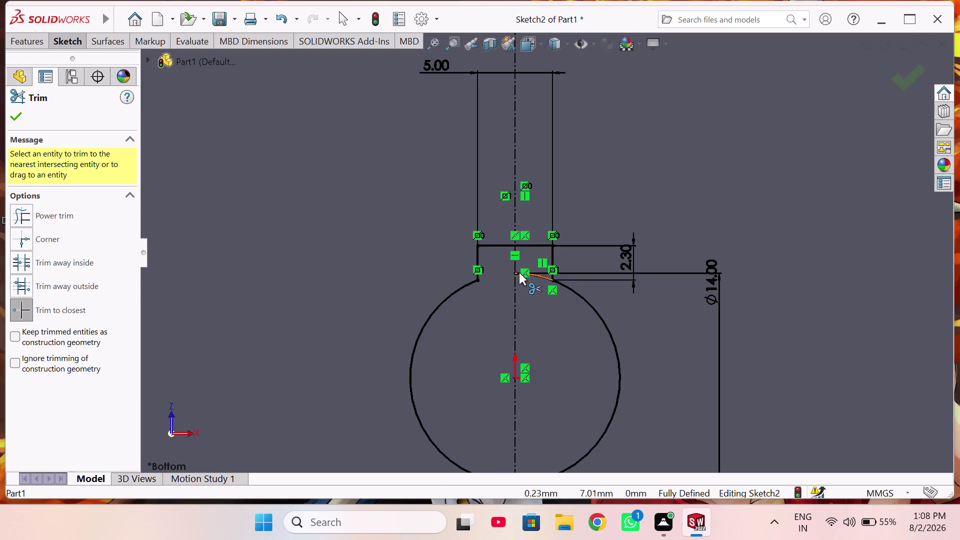
click(542, 277)
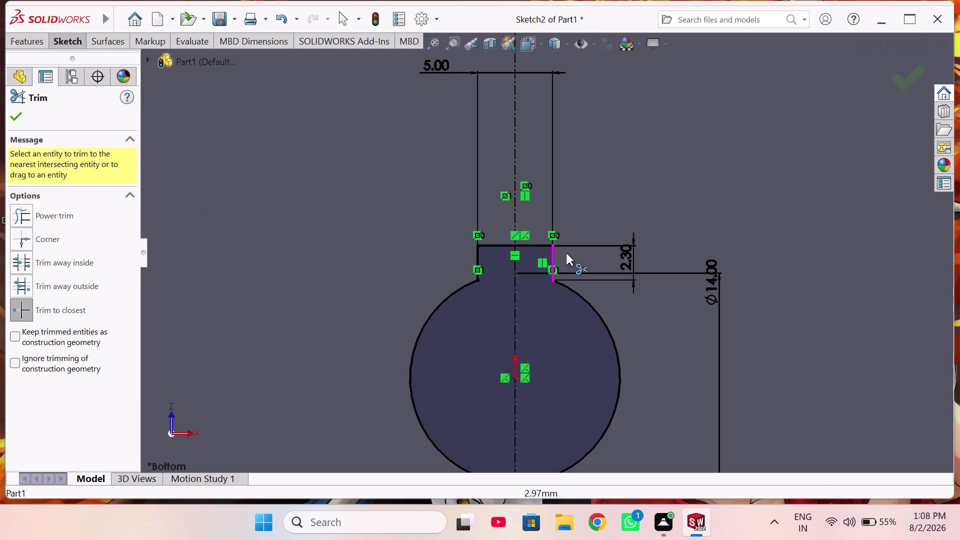
click(22, 121)
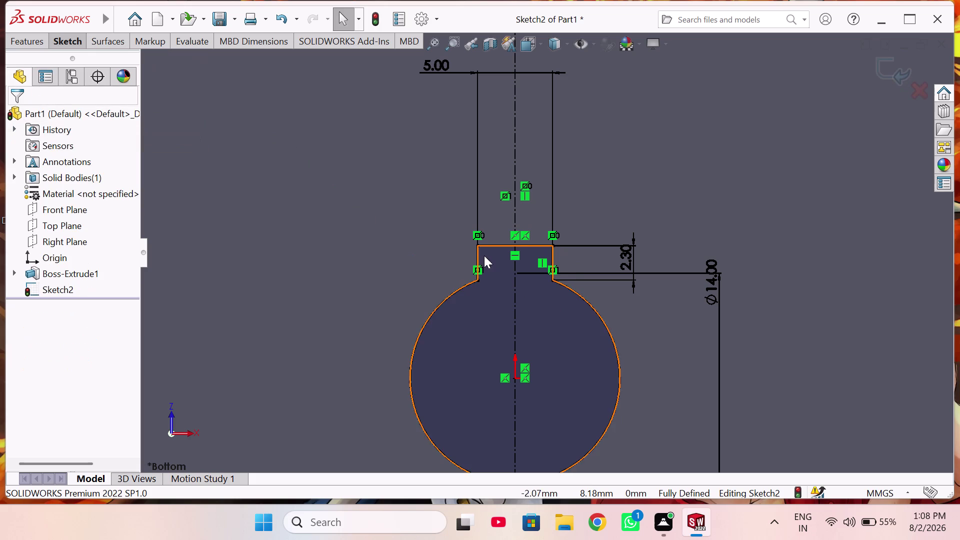
scroll(up, 3)
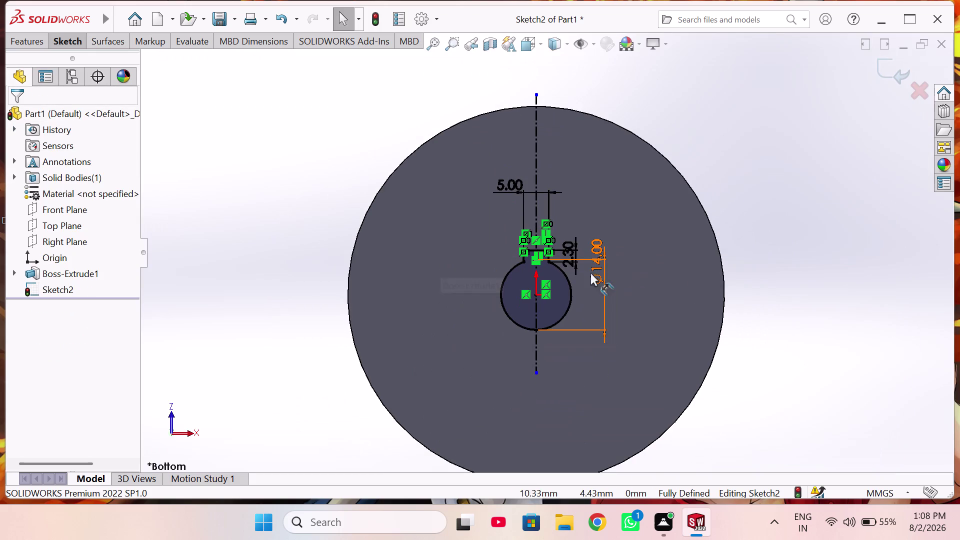
Exit Sketch2 with its keyed-bore outline.
right_click(793, 220)
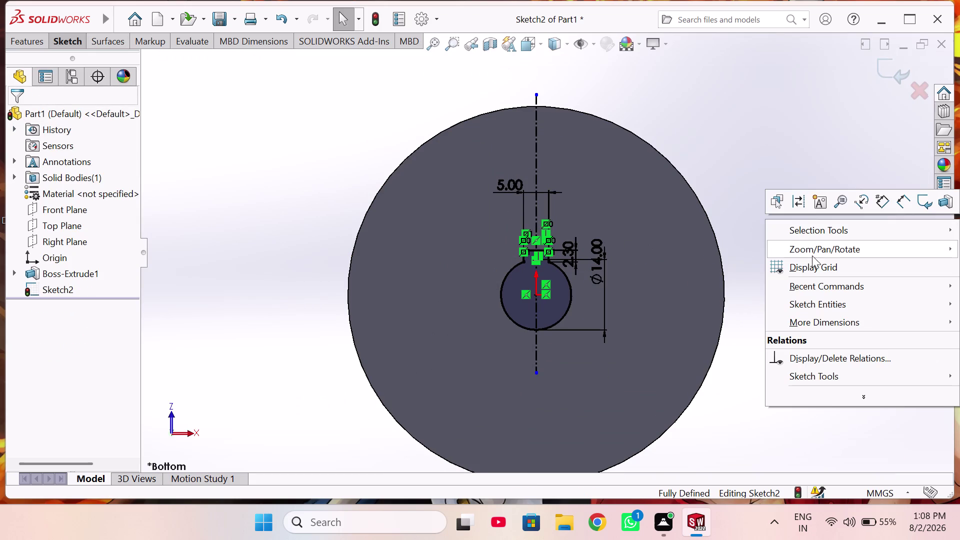
click(733, 205)
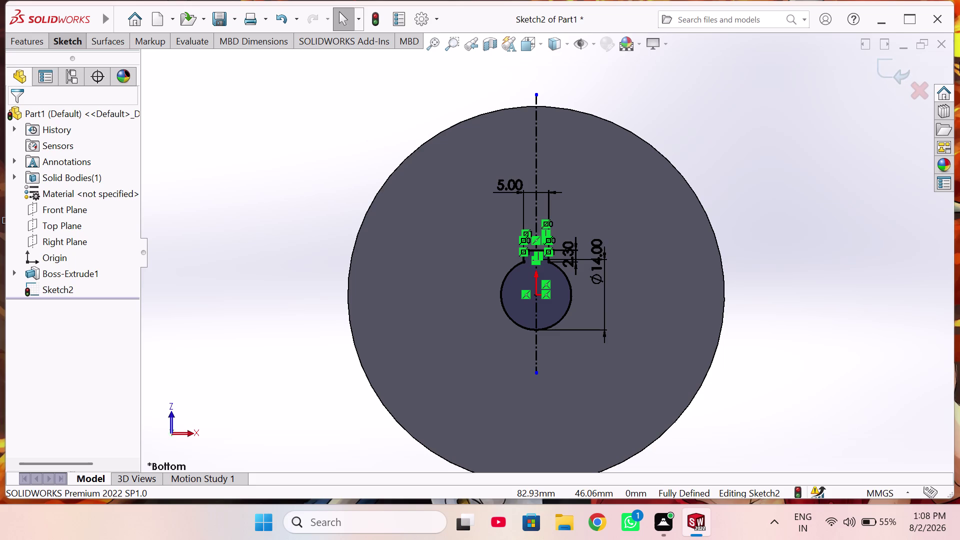
click(891, 63)
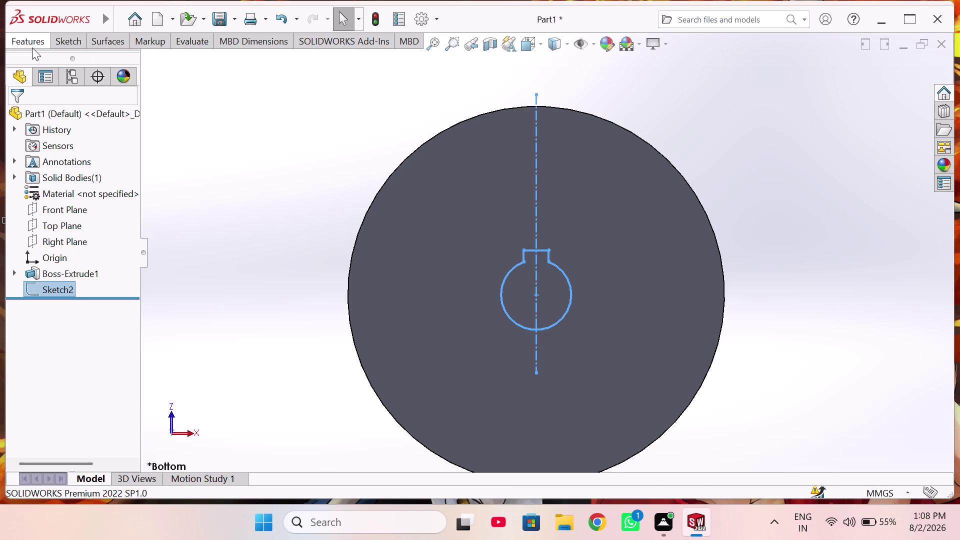
Reopen Sketch2 for editing and pick the Circle tool.
click(38, 288)
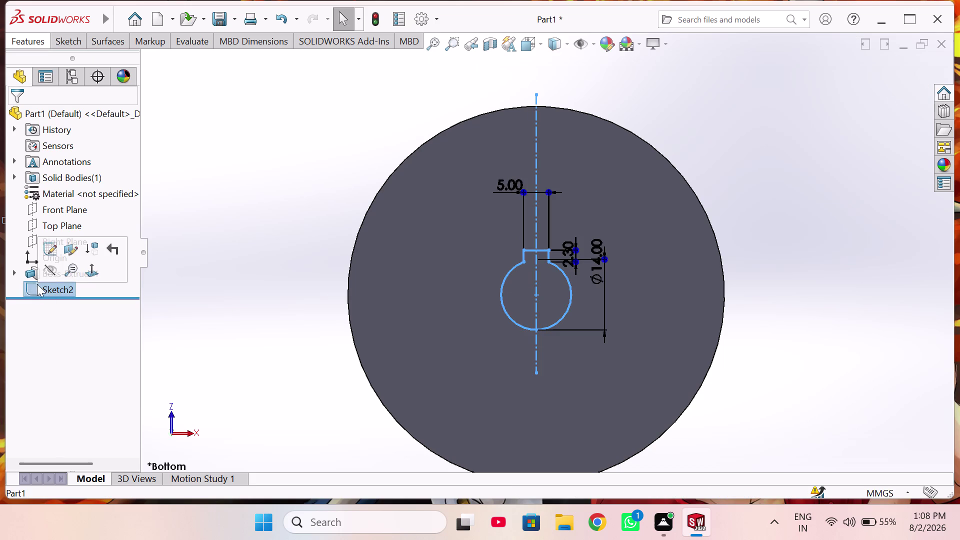
click(46, 255)
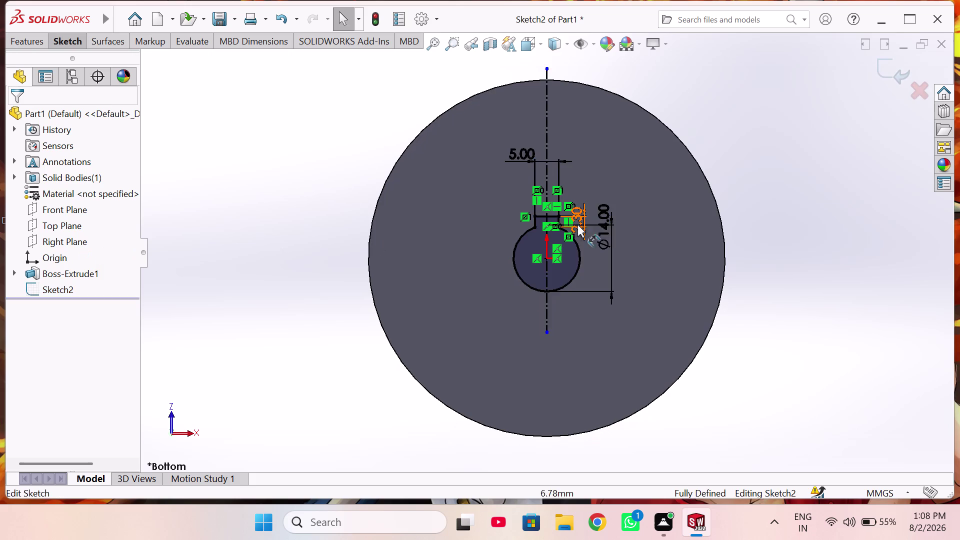
scroll(down, 3)
right_drag(741, 239, 735, 208)
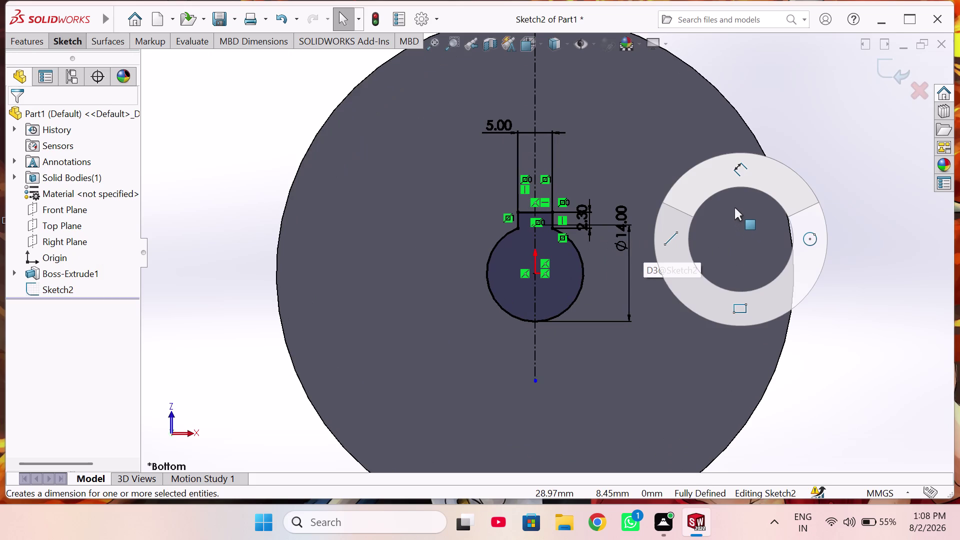
right_drag(735, 207, 814, 264)
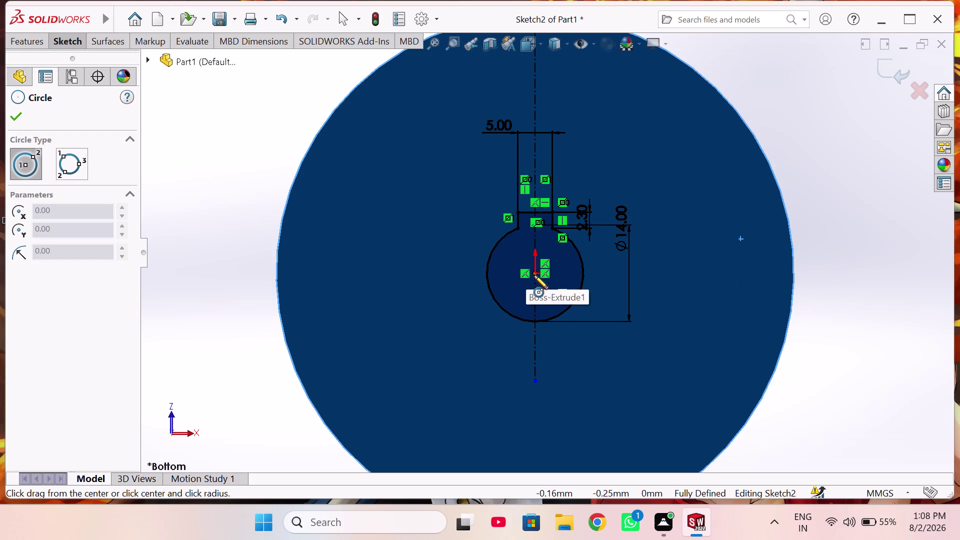
Draw a circle at the origin around the bore and dimension it to 25 mm diameter.
click(536, 273)
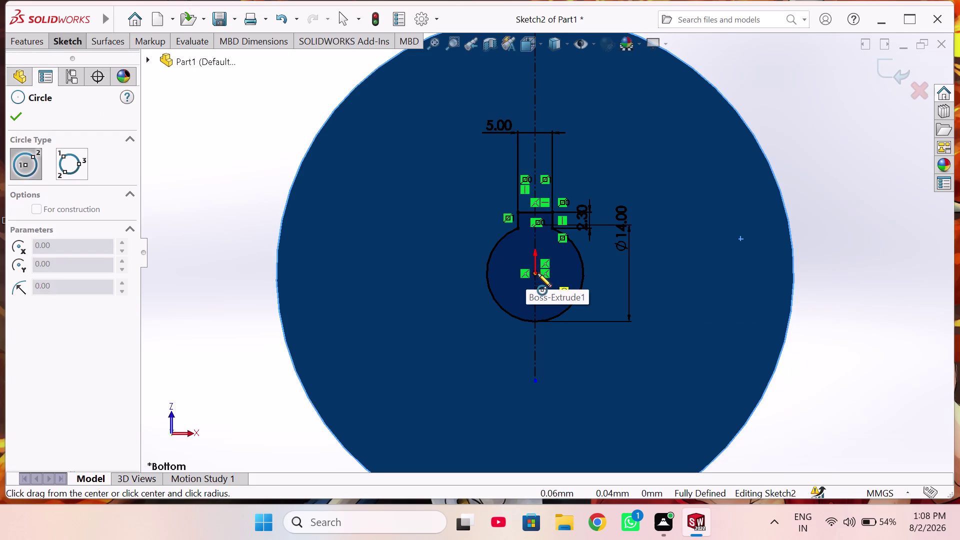
click(616, 304)
right_drag(685, 277, 694, 192)
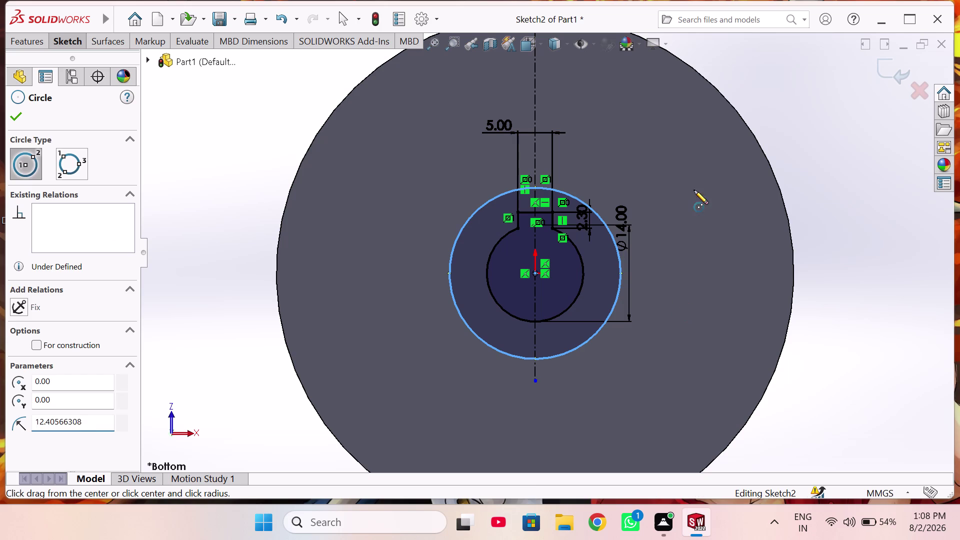
right_drag(694, 192, 687, 136)
click(618, 260)
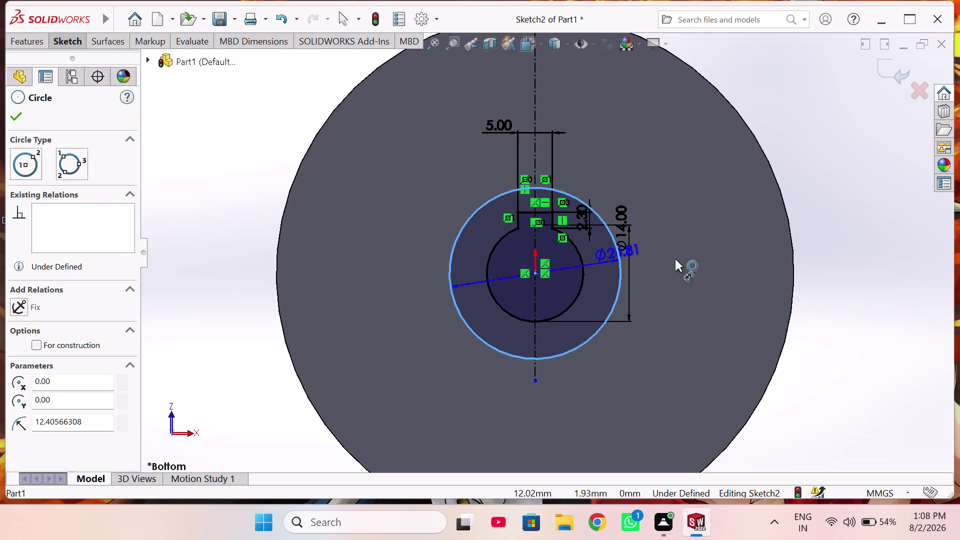
click(715, 255)
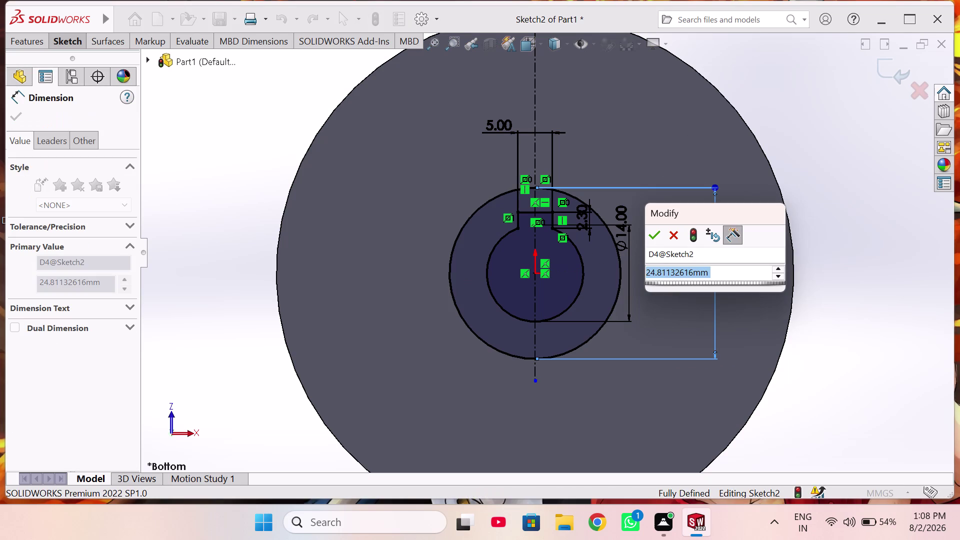
key(2)
key(5)
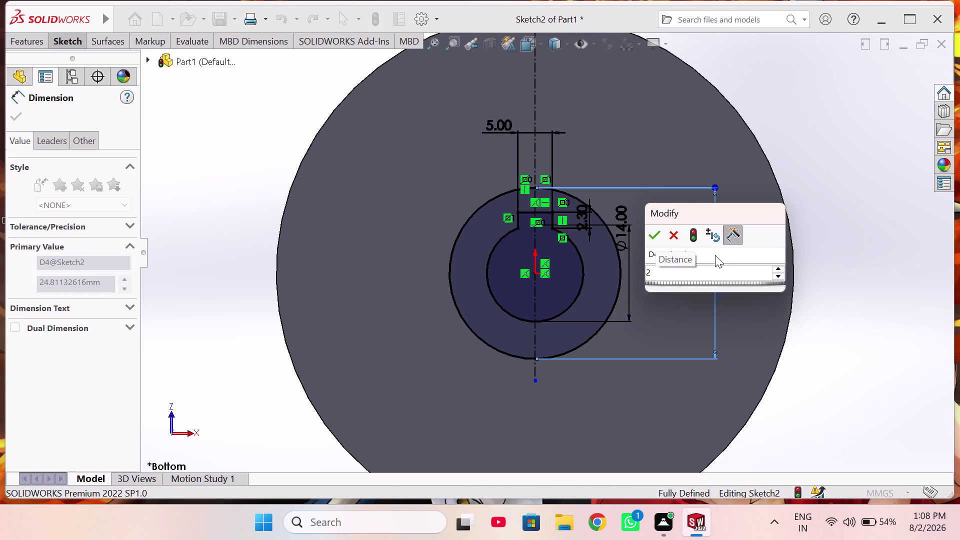
key(Return)
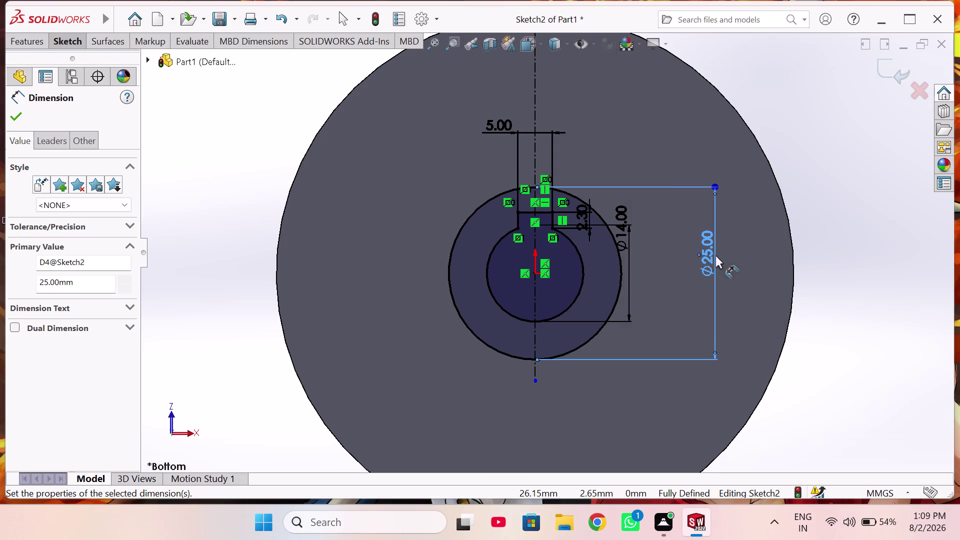
Reposition the 25 mm dimension and exit the sketch.
drag(707, 255, 714, 276)
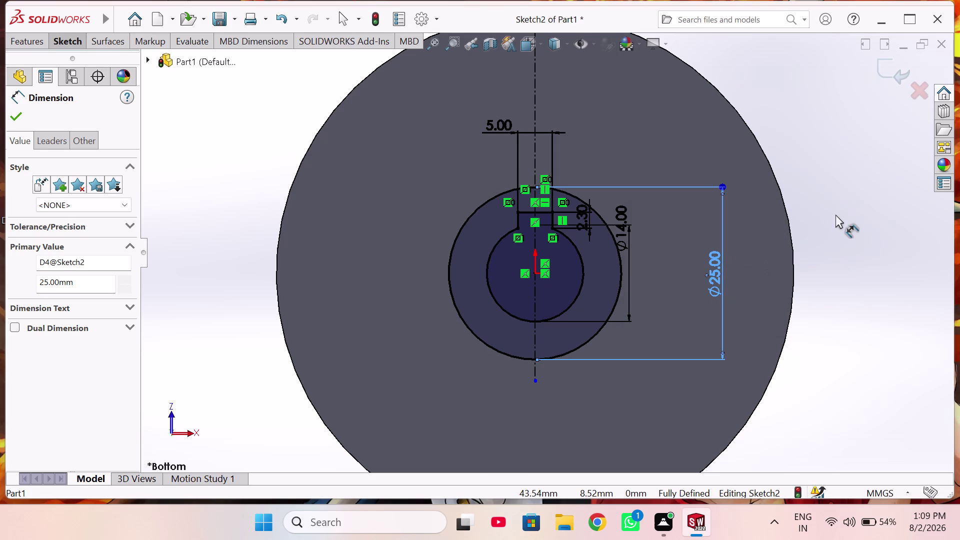
click(835, 215)
right_click(836, 214)
click(852, 253)
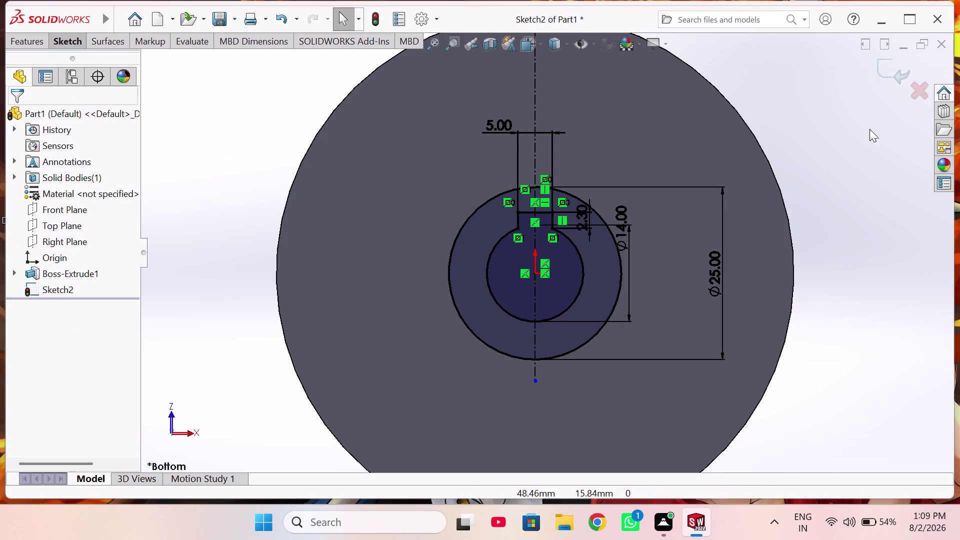
click(882, 71)
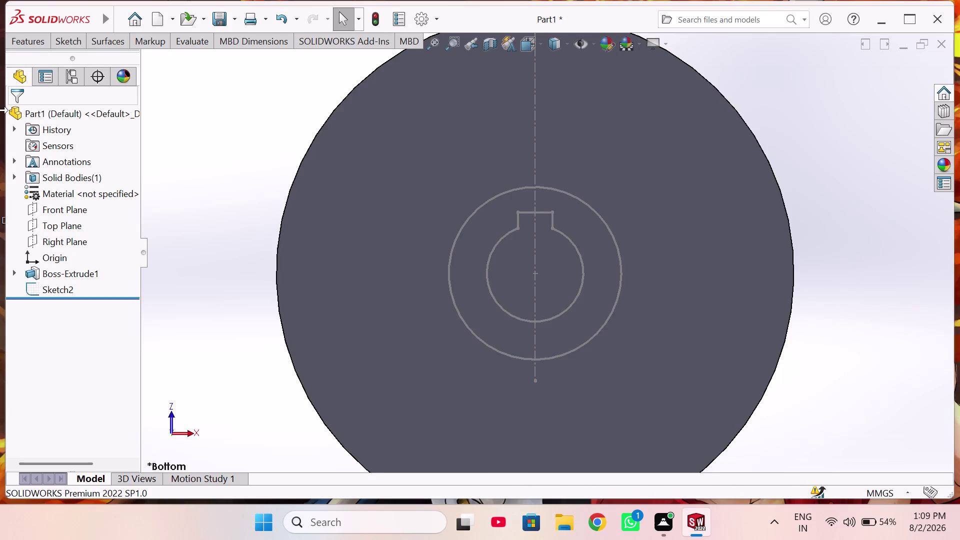
Extrude Sketch2's 25 mm hub contour as a 16 mm blind boss.
click(35, 43)
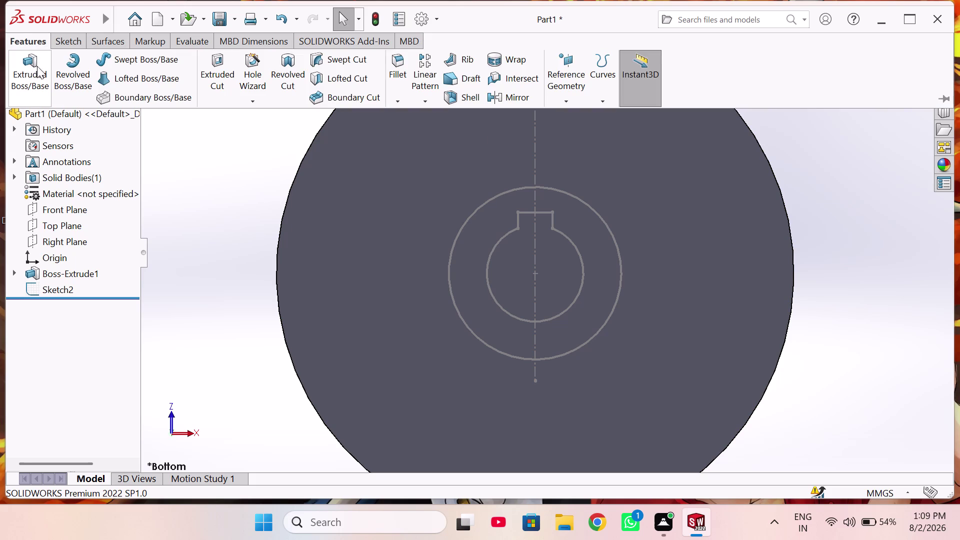
click(37, 72)
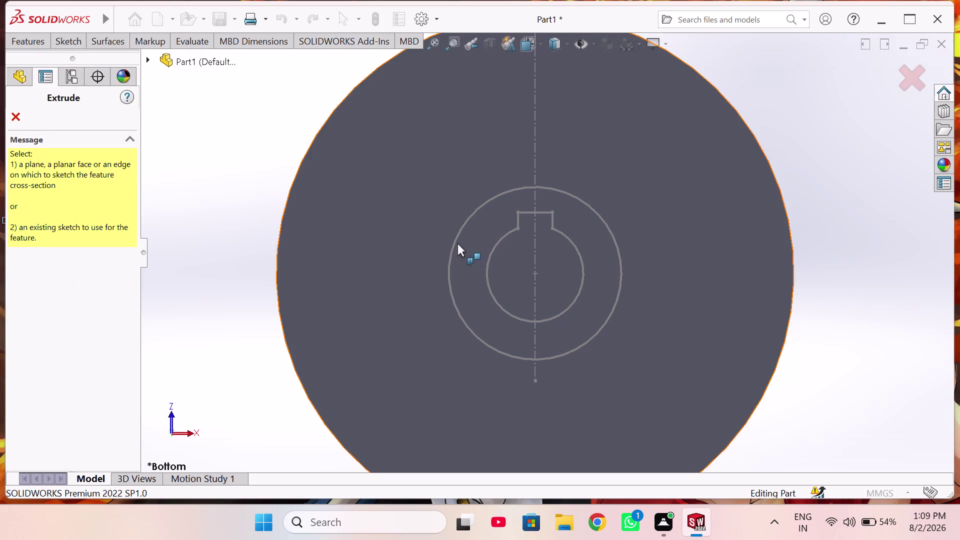
click(457, 244)
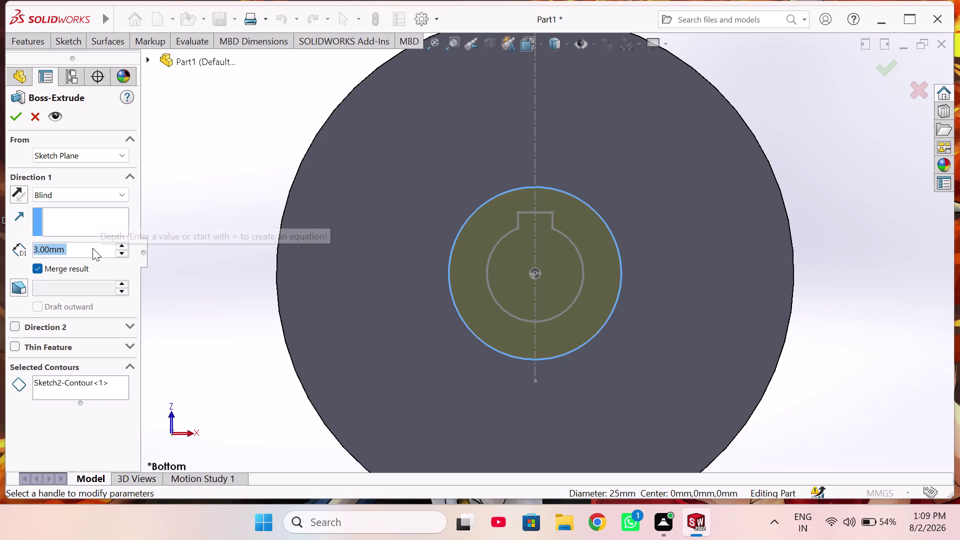
text(16)
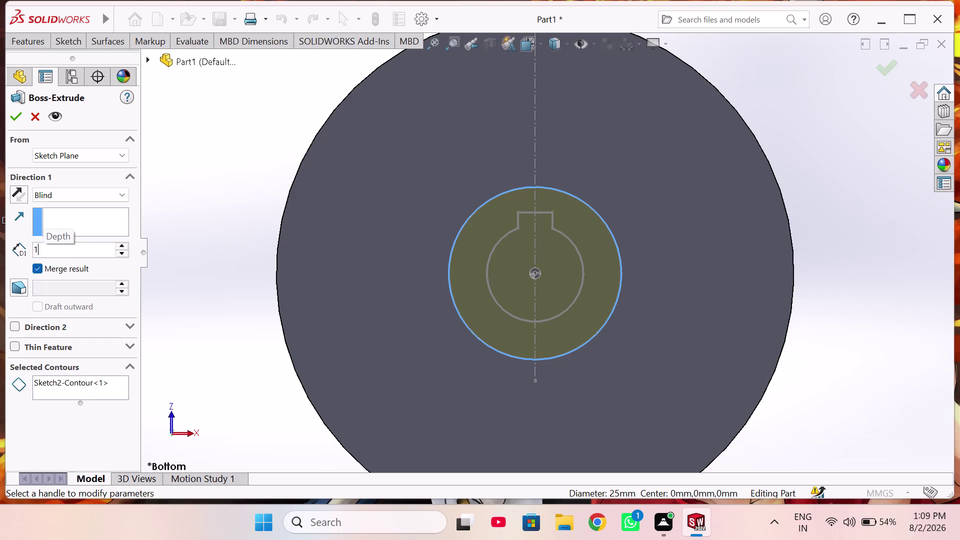
key(Return)
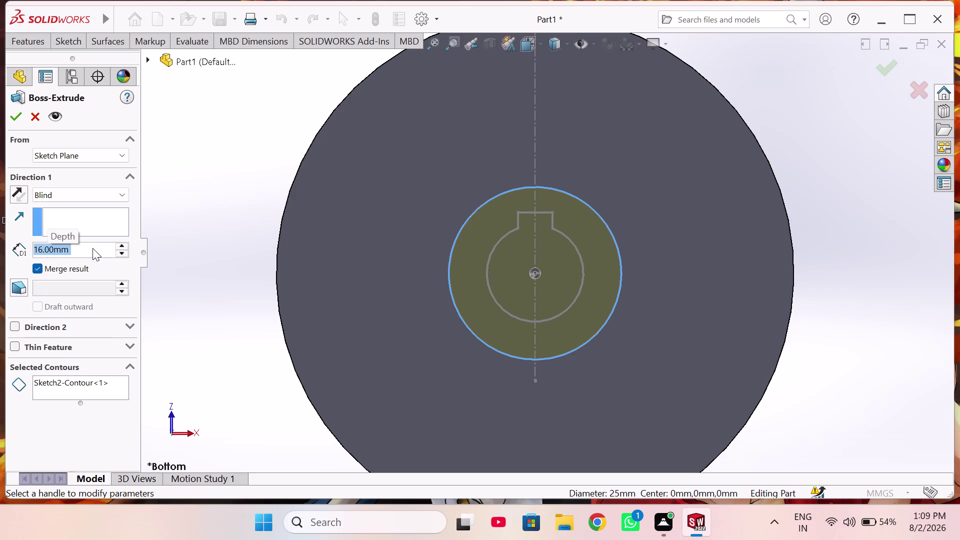
key(Return)
middle_drag(306, 238, 316, 238)
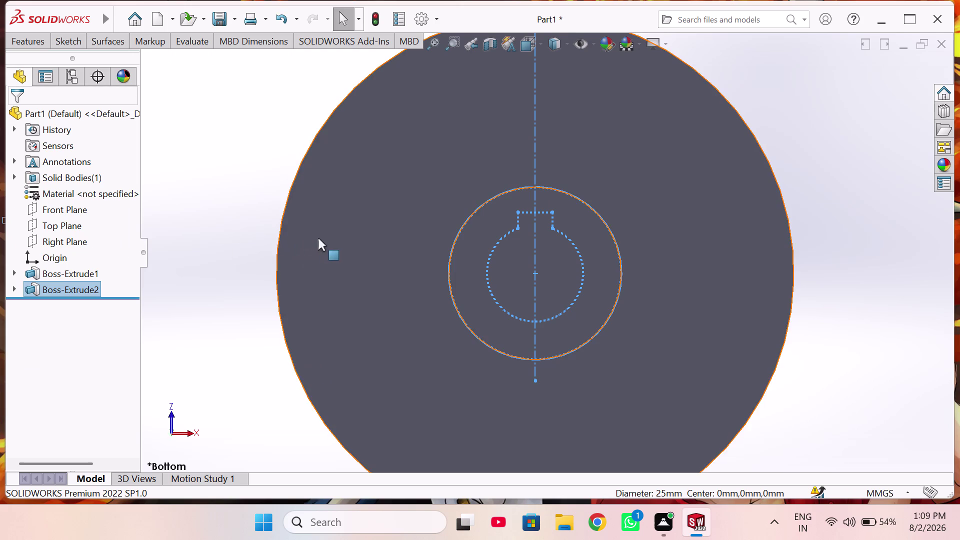
Expose Sketch2 under Boss-Extrude2 and select it, showing its 5, 2.3, 14 and 25 mm dimensions.
middle_drag(316, 238, 330, 264)
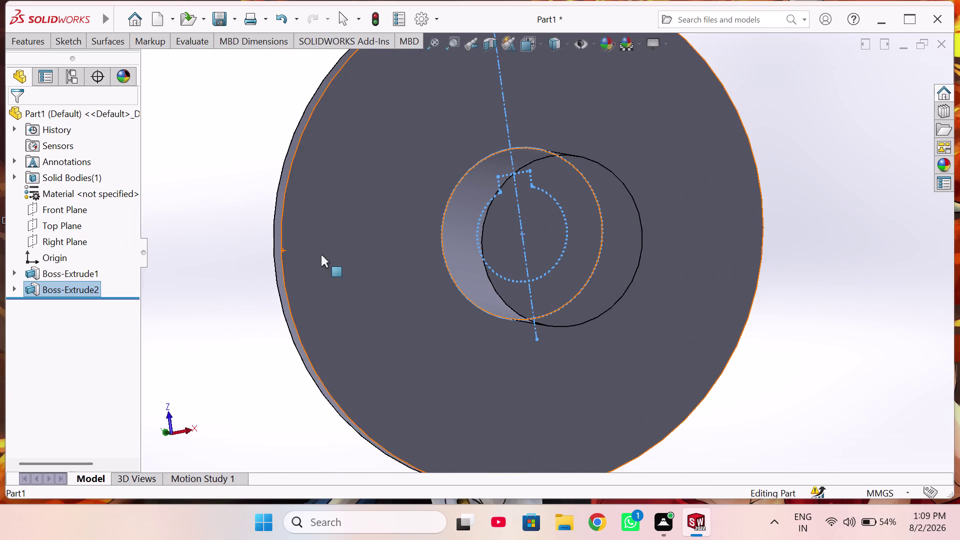
click(14, 286)
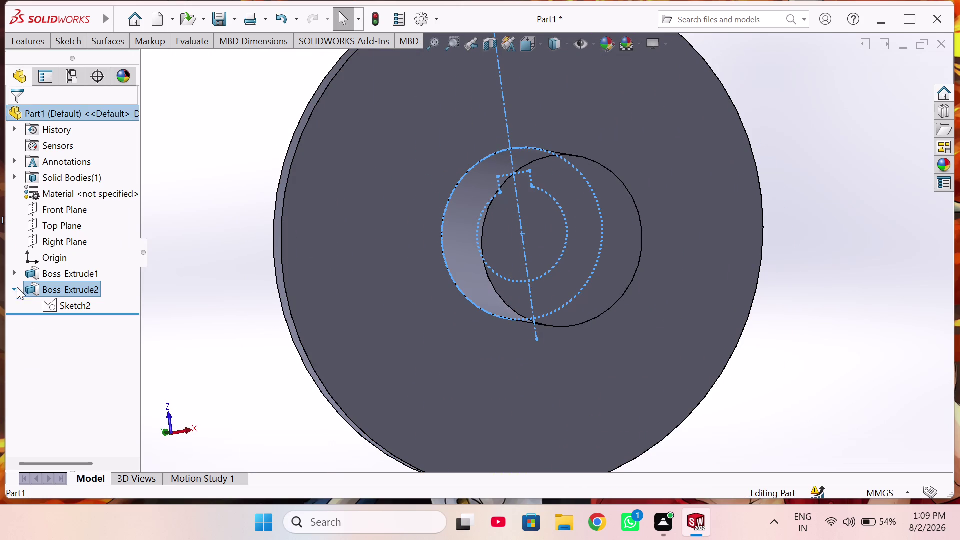
click(60, 299)
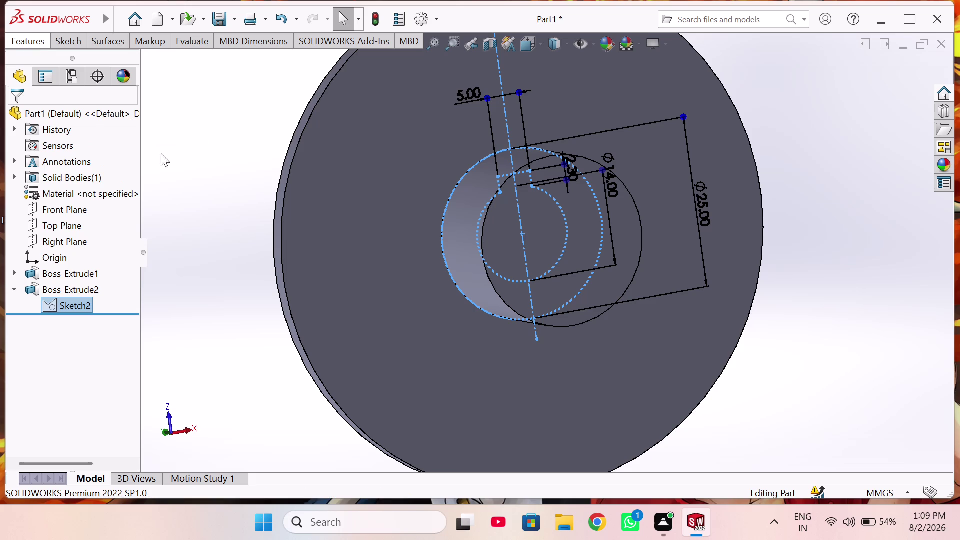
middle_drag(245, 212, 327, 247)
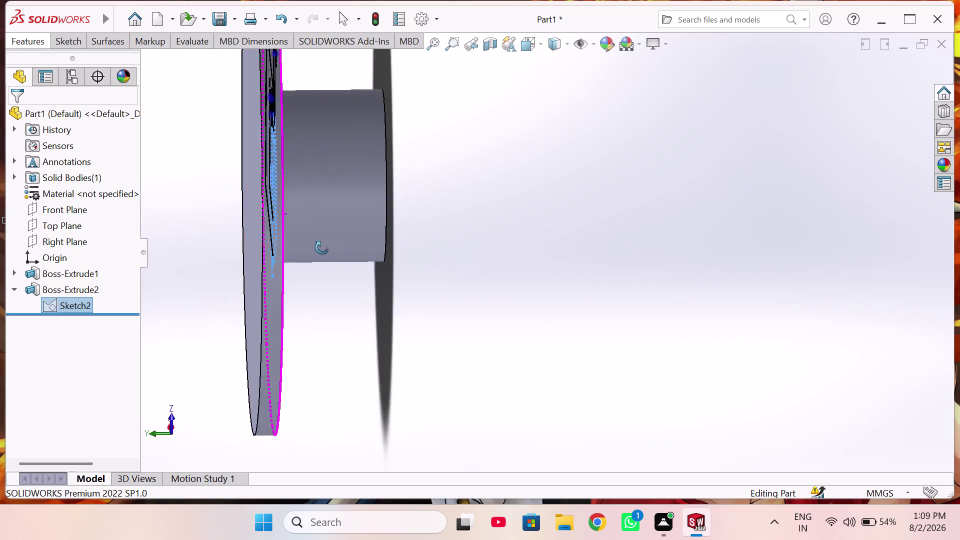
middle_drag(327, 247, 244, 265)
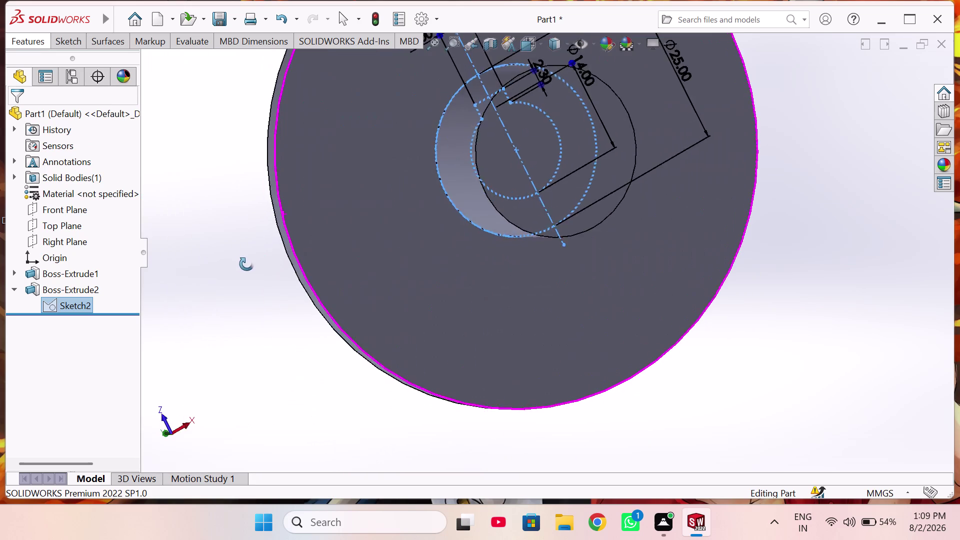
middle_drag(244, 265, 249, 263)
scroll(up, 3)
Start a 16 mm blind Extruded Cut from Sketch2 and inspect its preview.
click(33, 44)
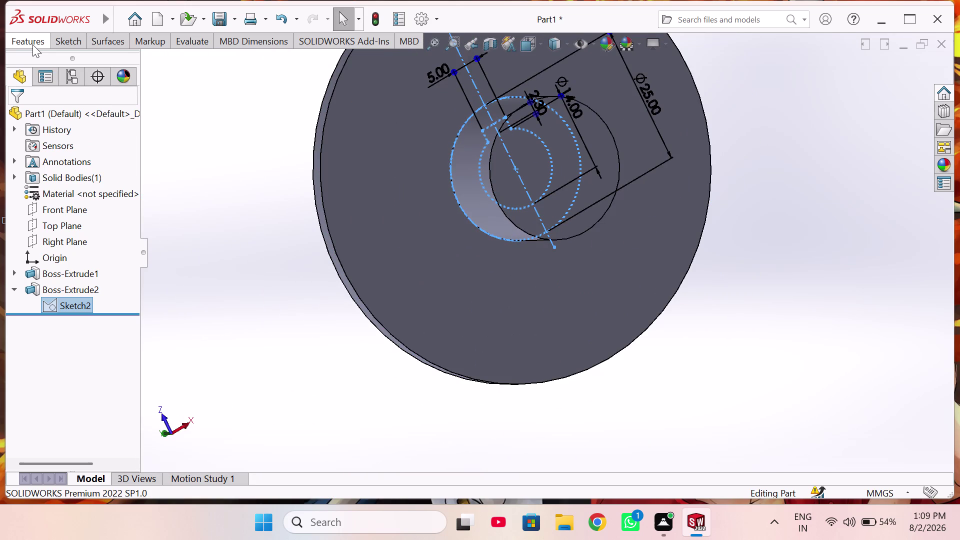
click(217, 75)
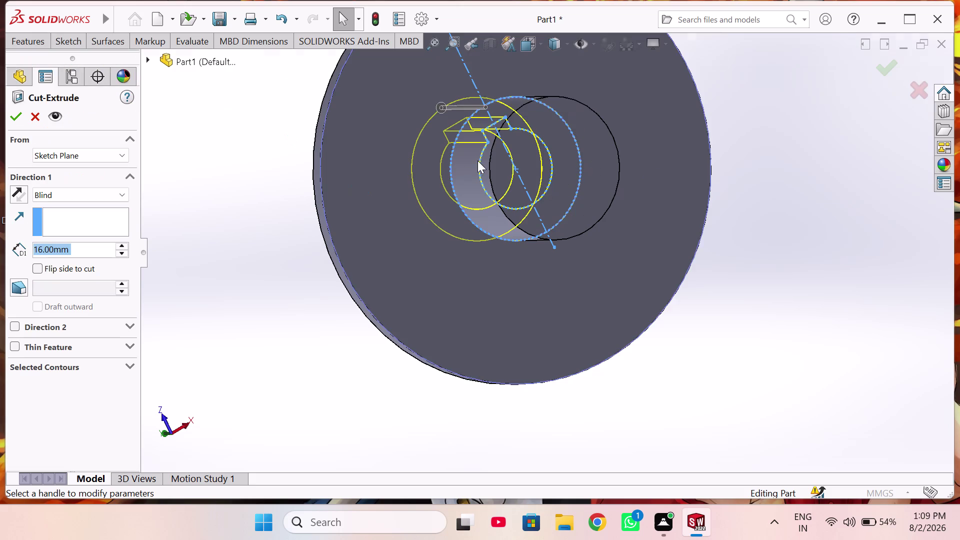
scroll(down, 3)
middle_drag(473, 167, 451, 172)
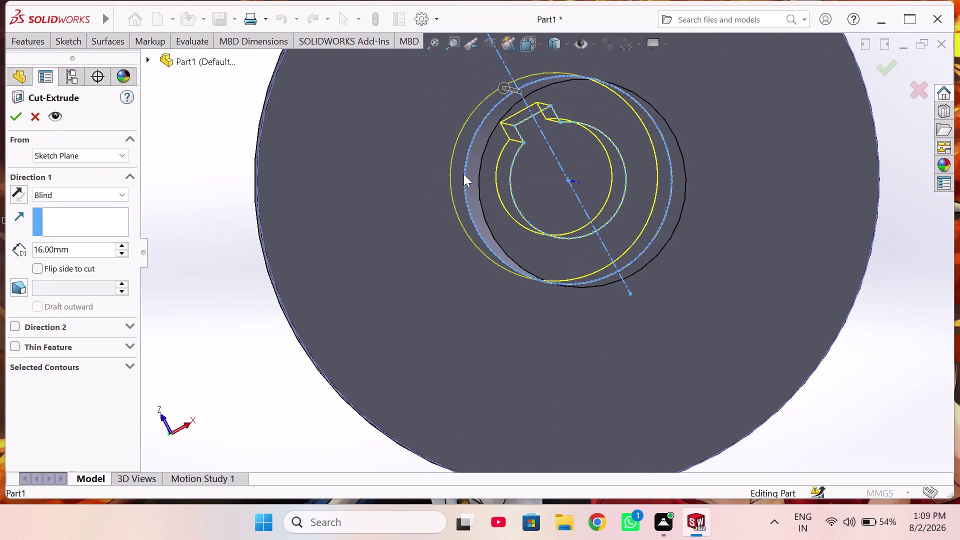
middle_drag(528, 134, 529, 135)
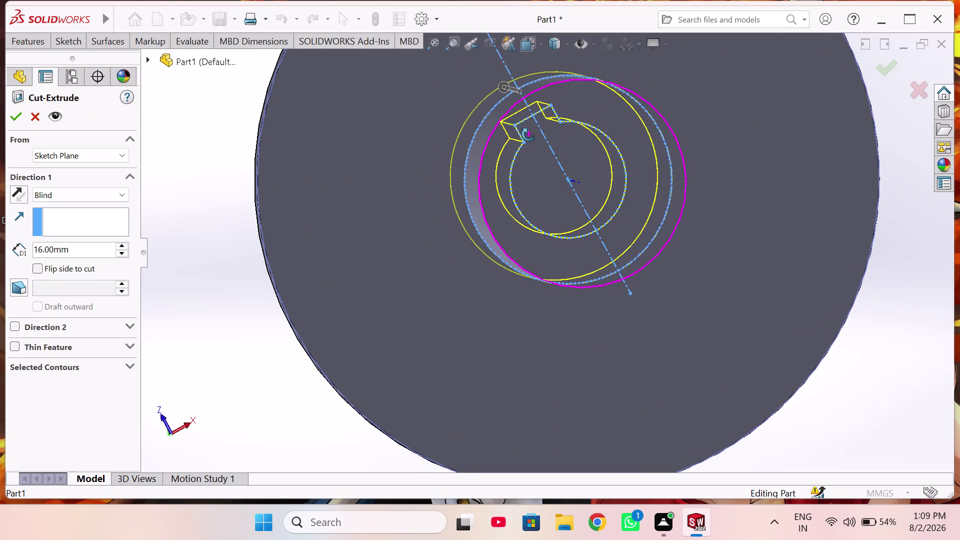
middle_drag(529, 134, 543, 163)
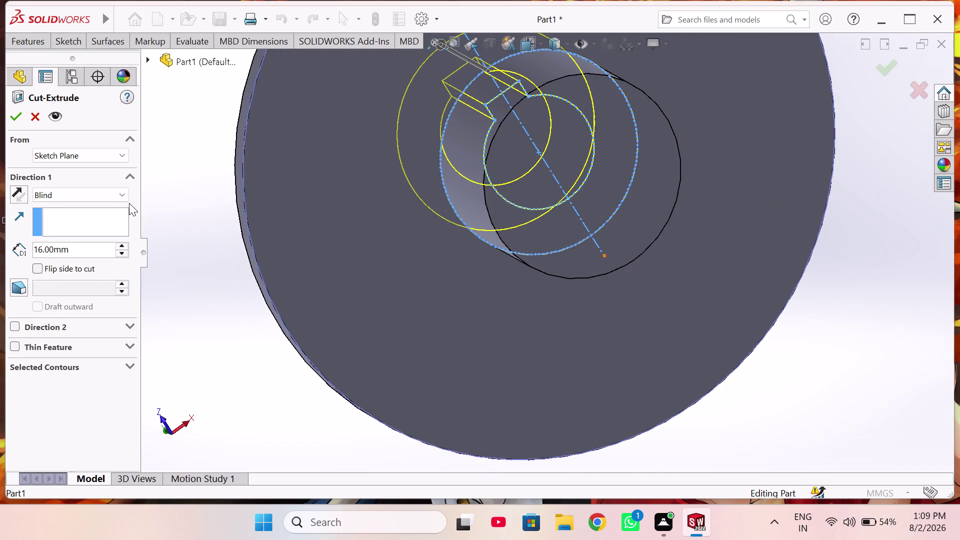
scroll(up, 3)
scroll(up, 3)
Check the cut's direction and depth beside the hub, and reveal the Selected Contours list.
middle_drag(324, 175, 417, 181)
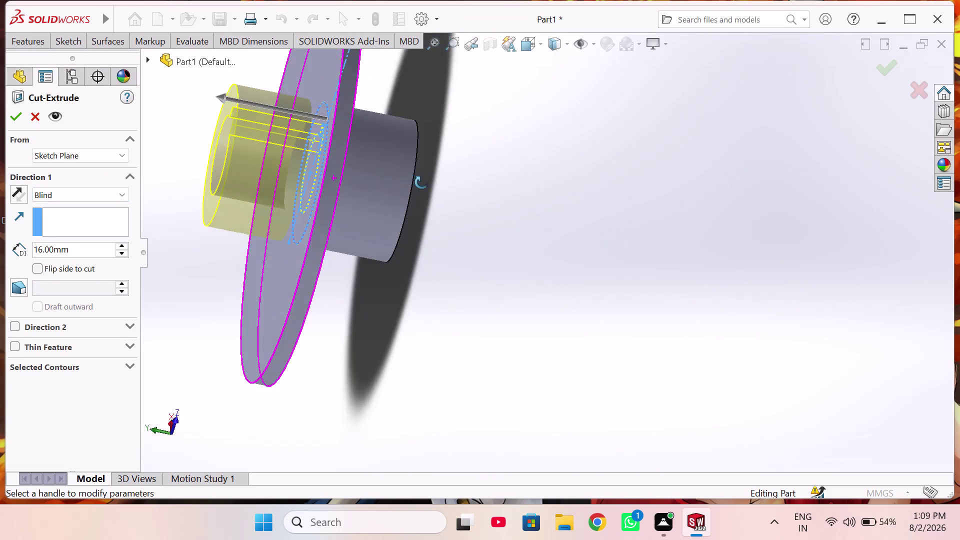
middle_drag(416, 182, 429, 208)
scroll(up, 3)
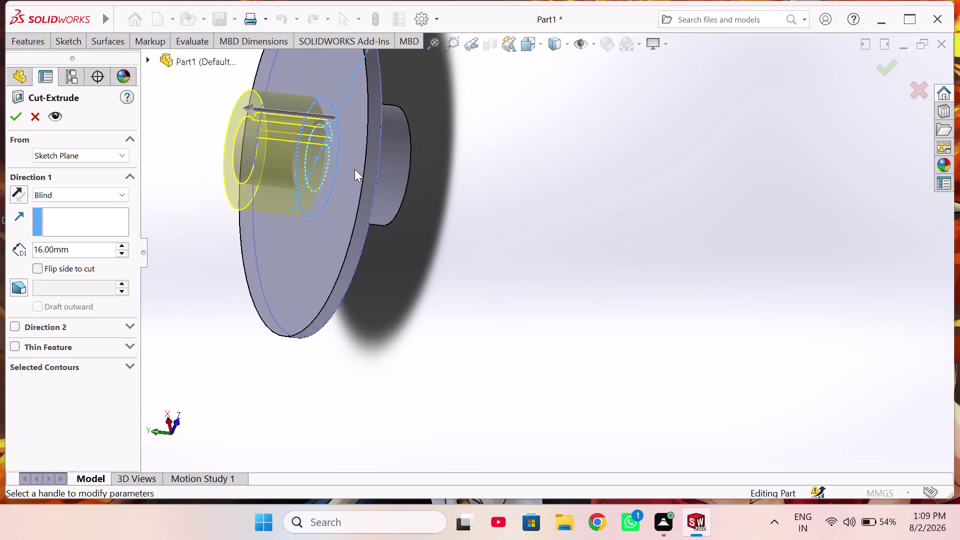
scroll(up, 3)
middle_drag(344, 169, 425, 192)
middle_drag(389, 164, 292, 197)
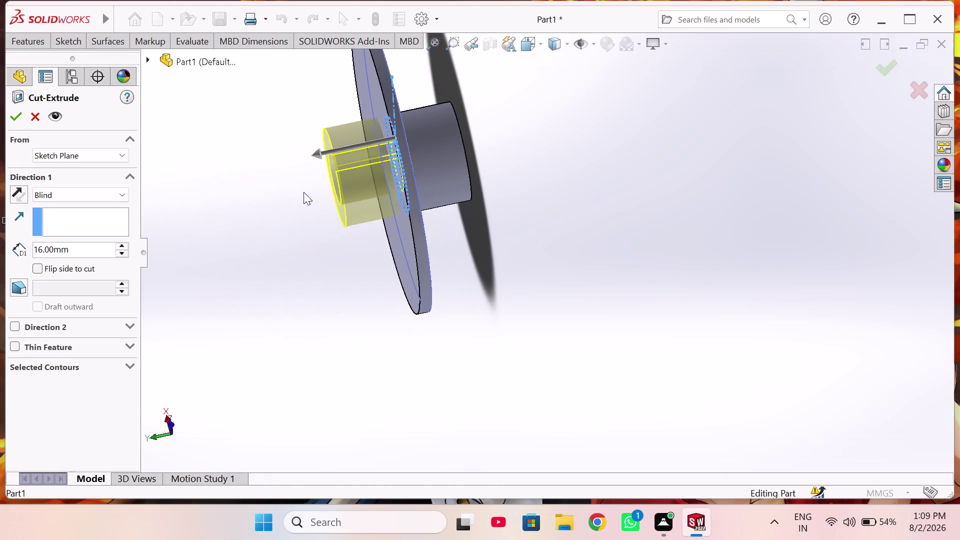
scroll(up, 3)
click(125, 364)
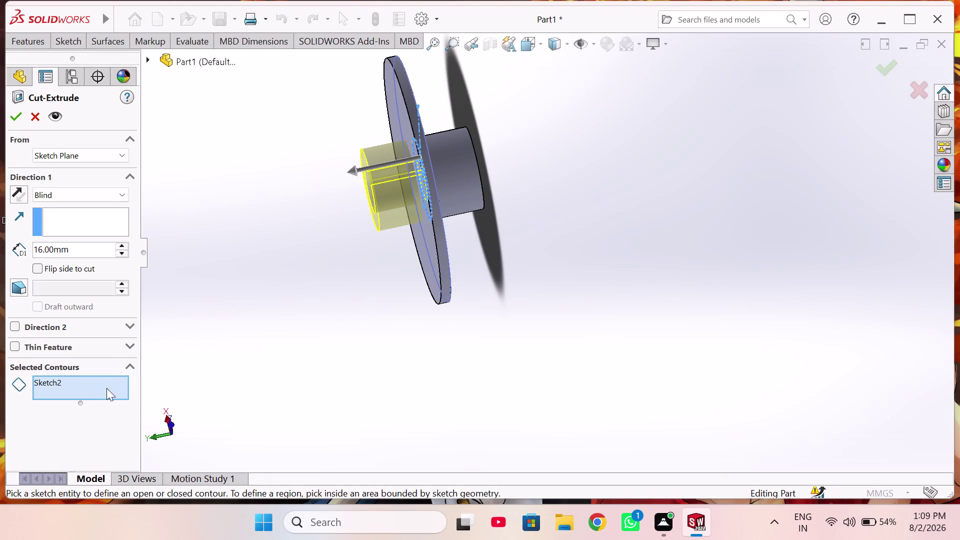
Clear all of Sketch2 from the cut's Selected Contours.
click(86, 384)
right_click(86, 384)
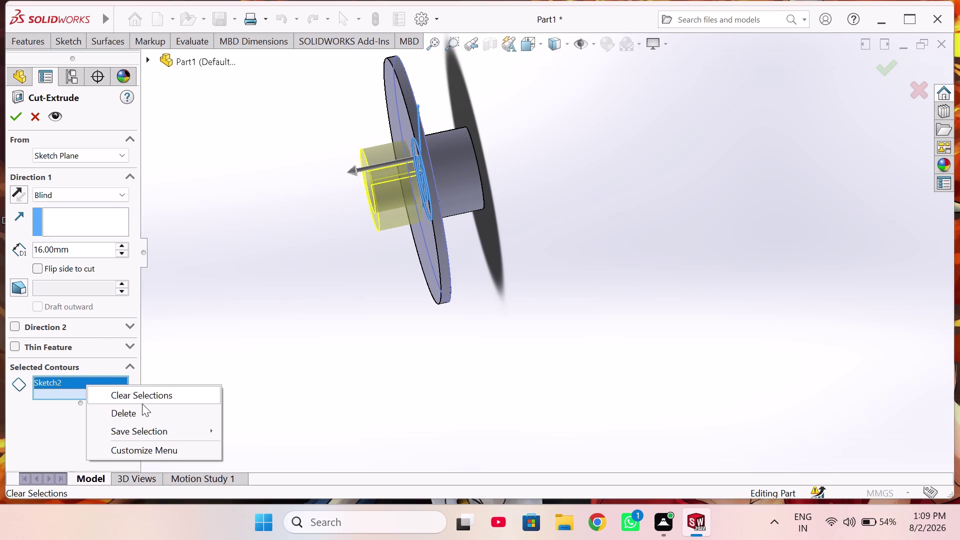
click(149, 394)
scroll(up, 3)
middle_drag(448, 214, 394, 243)
scroll(down, 3)
scroll(down, 3)
middle_drag(474, 217, 426, 237)
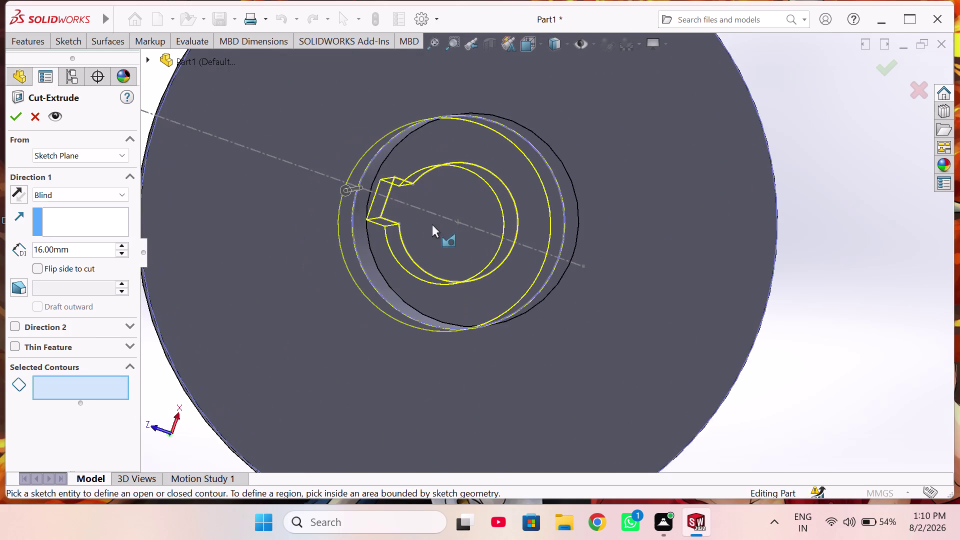
Pick only the keyed bore contour and finish Cut-Extrude1 at 16 mm.
click(432, 172)
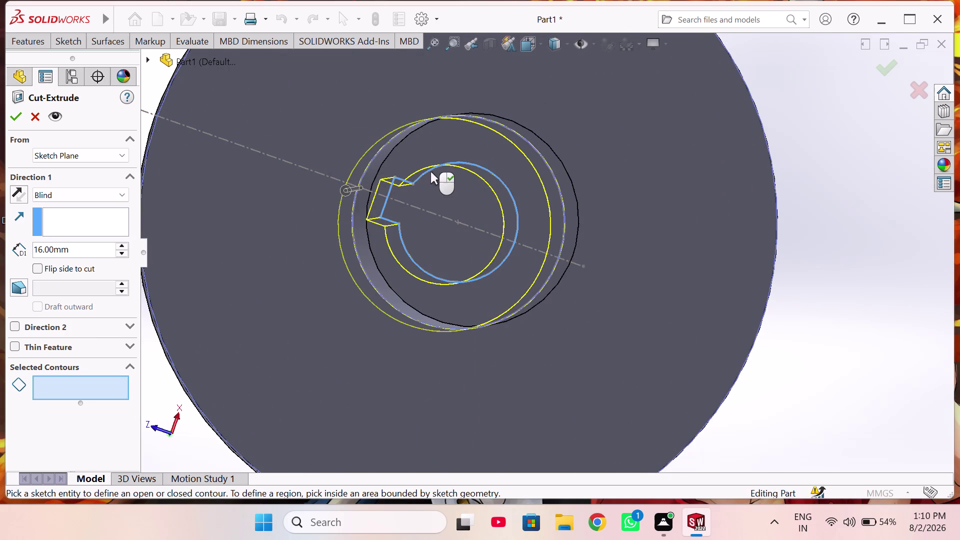
scroll(up, 3)
middle_drag(394, 292, 578, 281)
click(18, 118)
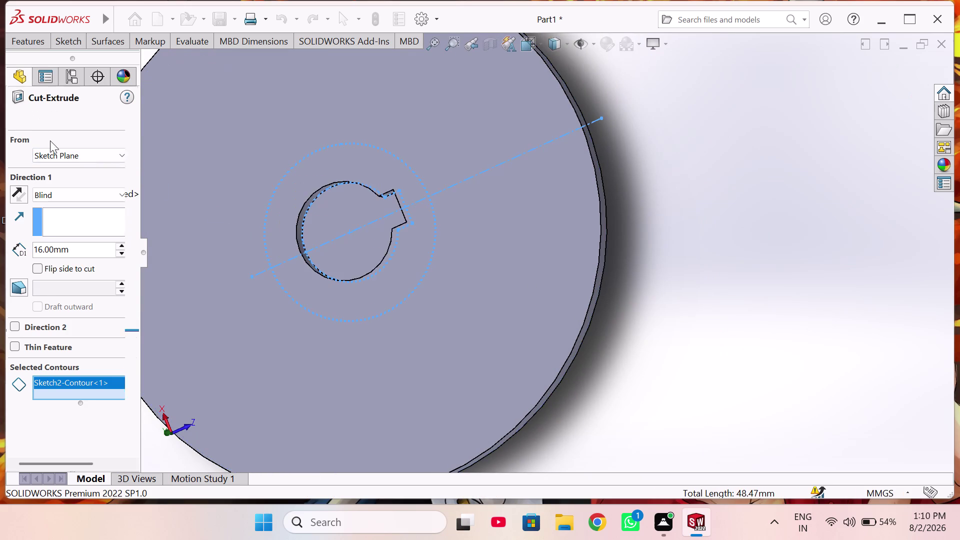
middle_drag(342, 233, 238, 275)
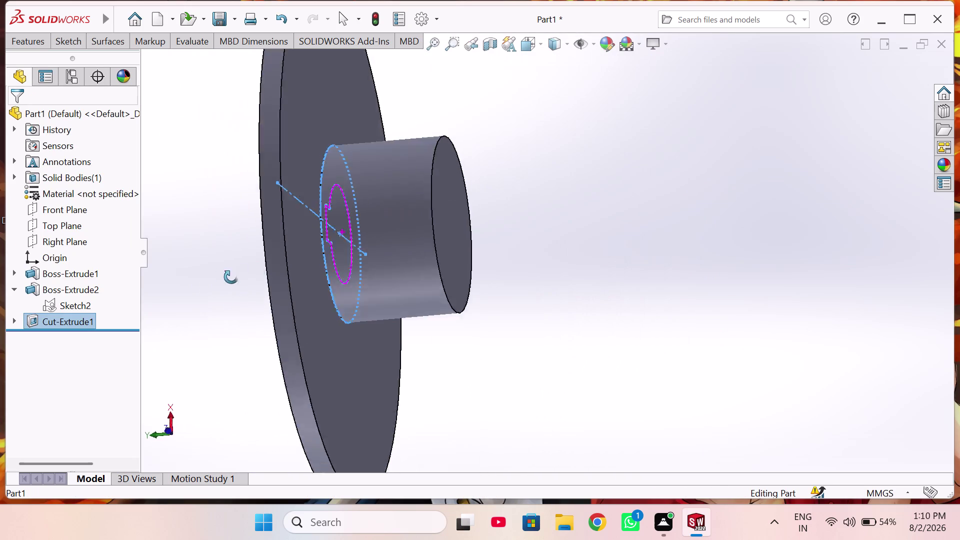
Inspect the bore's depth and display the cut sketch's dimensions.
middle_drag(237, 275, 351, 266)
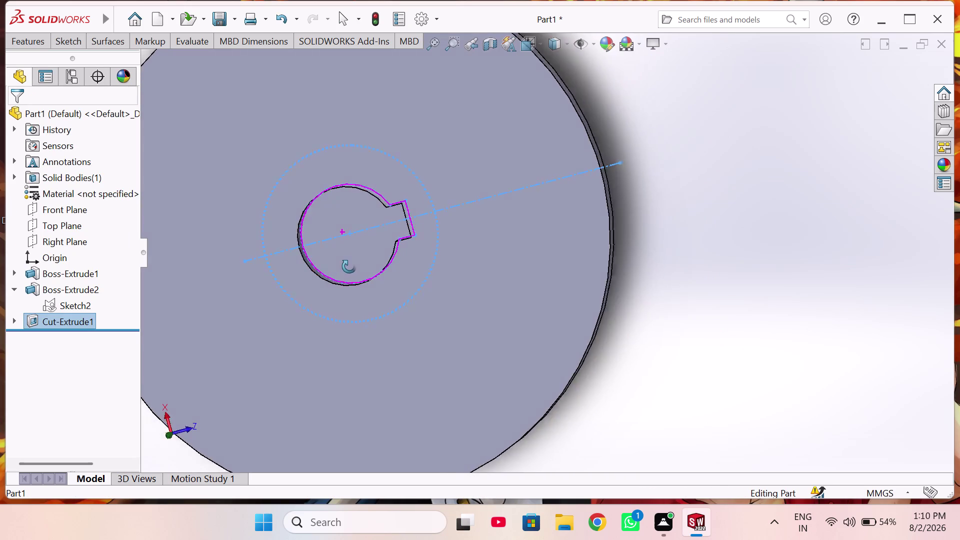
middle_drag(351, 266, 320, 266)
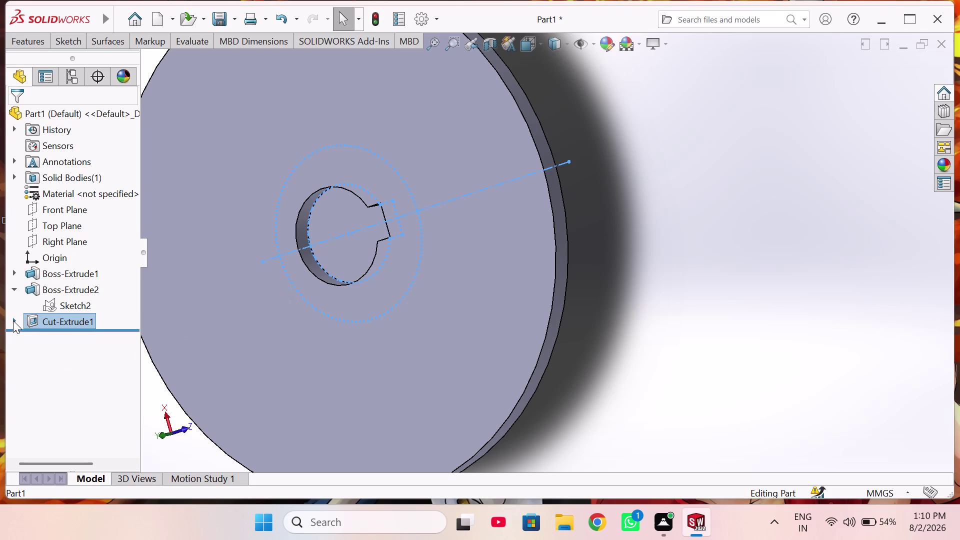
click(13, 321)
click(60, 322)
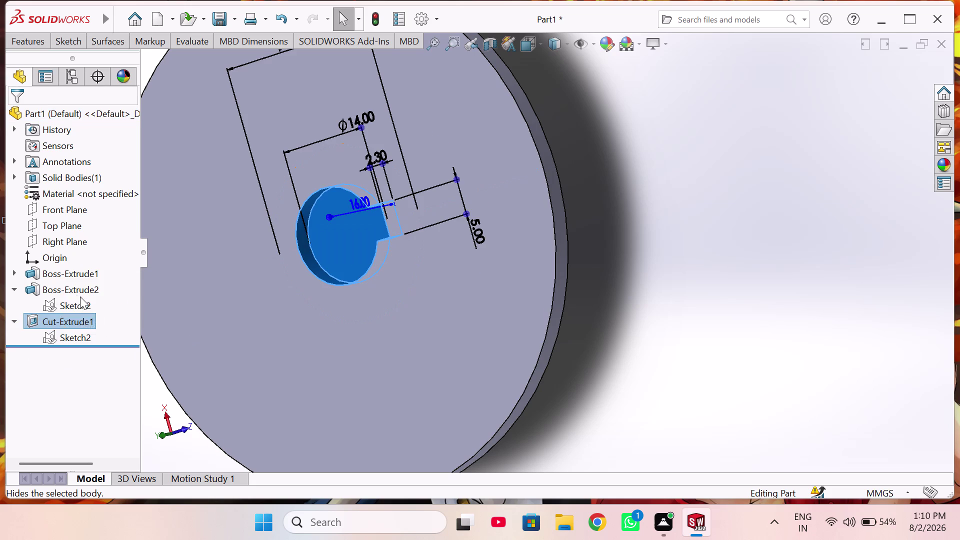
Reopen Cut-Extrude1 for editing with its 16 mm blind cut previewed.
click(89, 376)
click(72, 317)
click(84, 280)
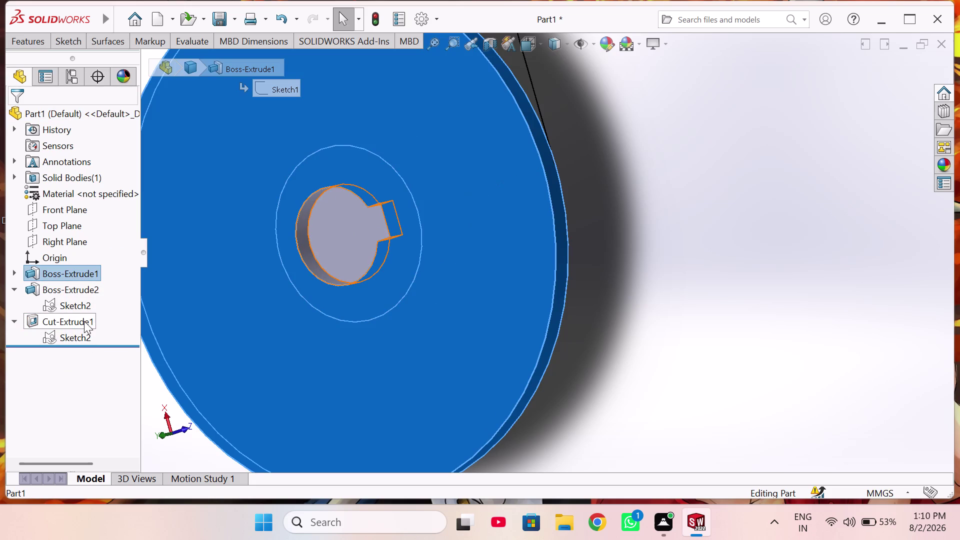
click(84, 321)
click(95, 292)
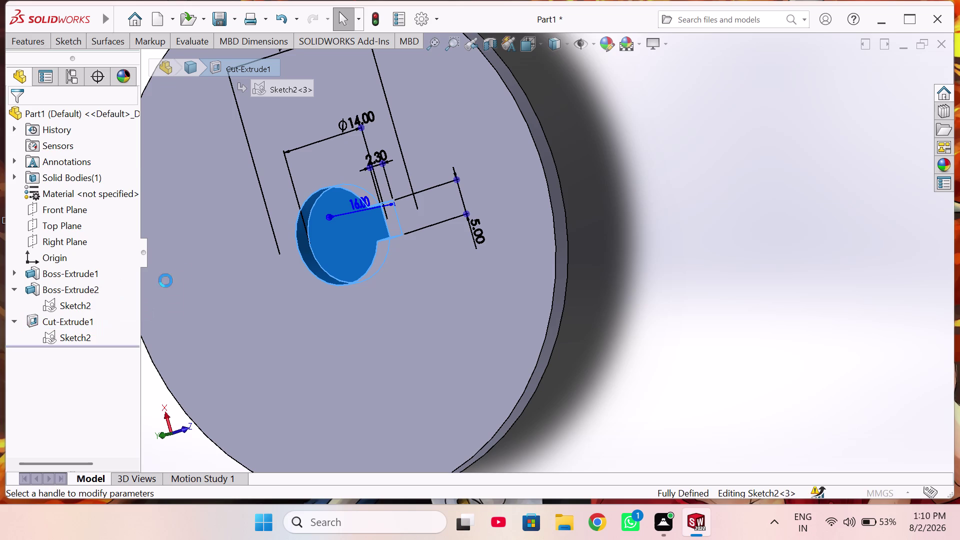
middle_drag(236, 315, 180, 330)
Try a Through All end condition for the keyed bore cut.
scroll(up, 3)
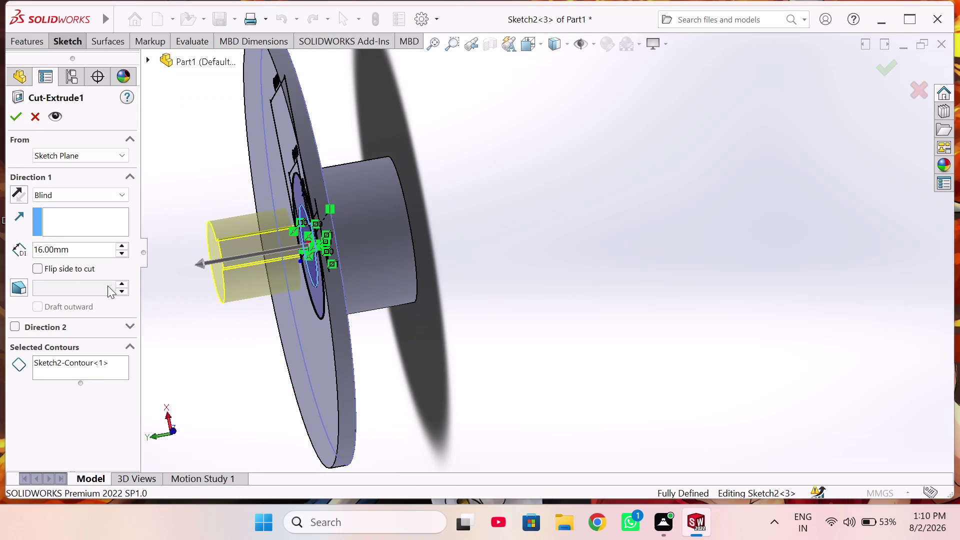
click(78, 190)
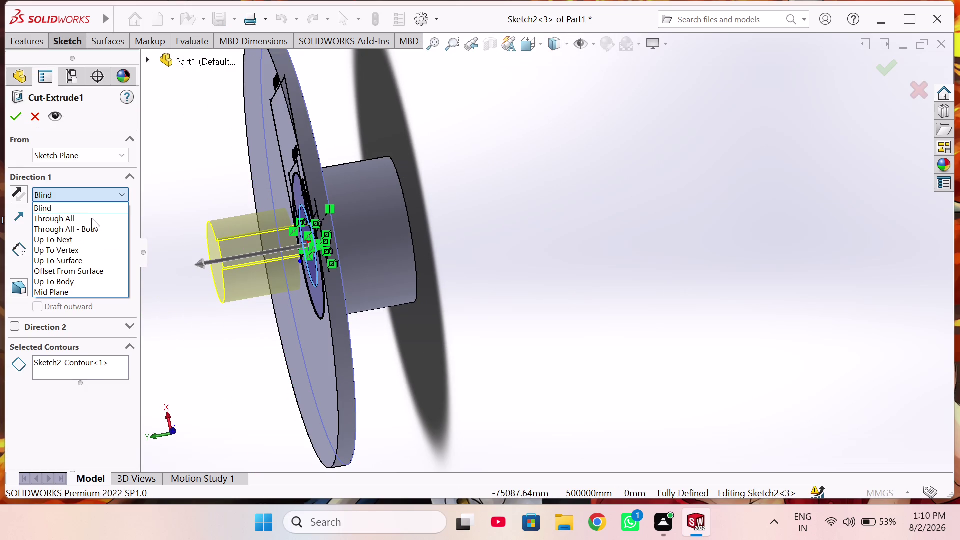
click(93, 220)
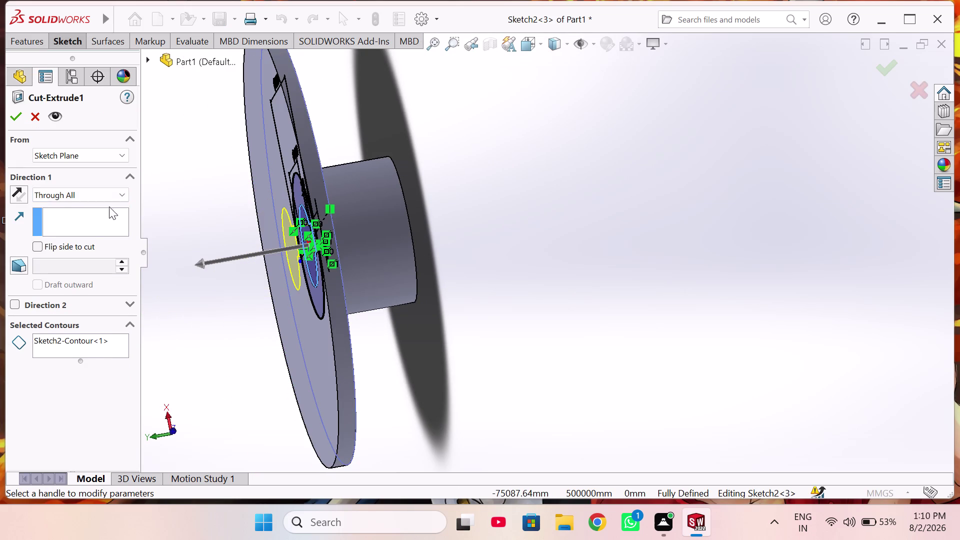
middle_drag(185, 267, 252, 274)
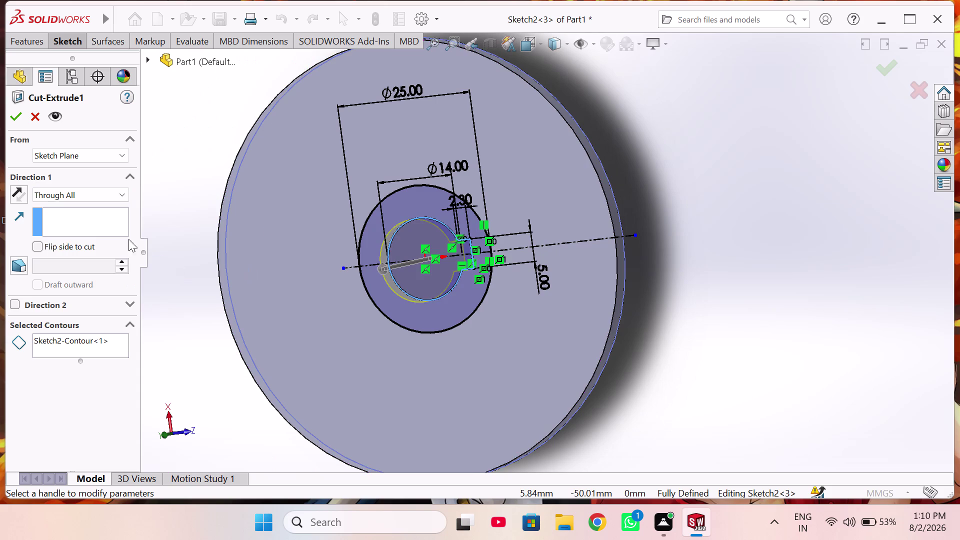
click(106, 197)
Change the cut to Mid Plane with a 46 mm depth and apply it.
click(102, 298)
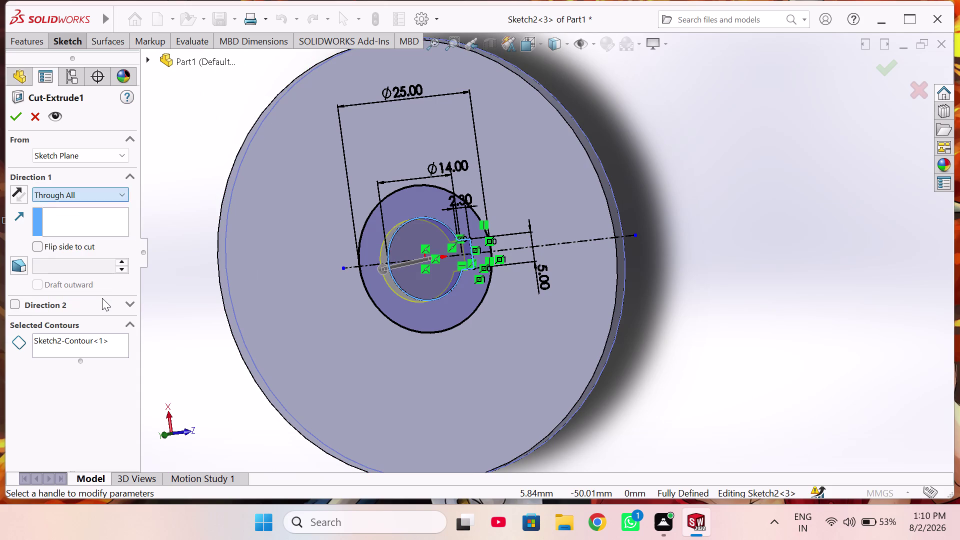
click(92, 194)
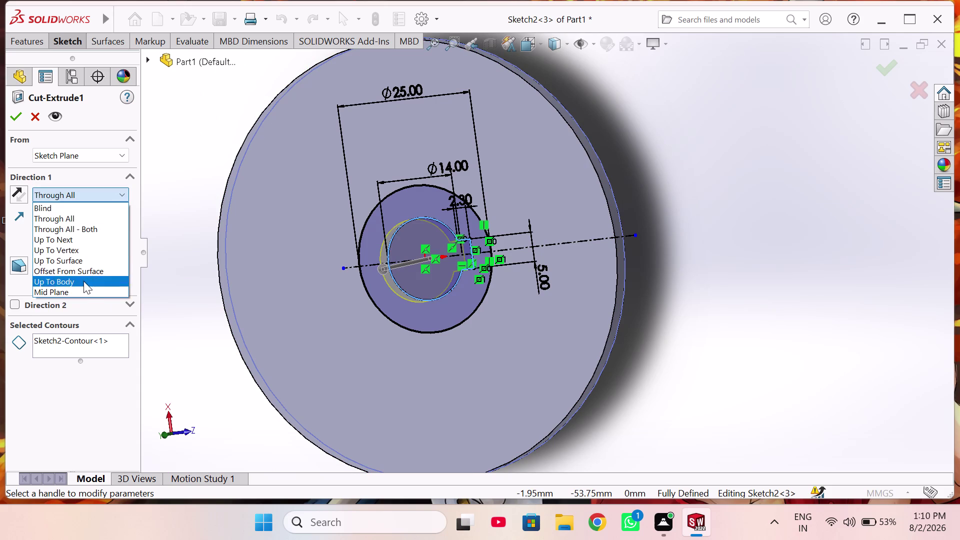
click(83, 289)
scroll(up, 3)
middle_drag(165, 308, 136, 322)
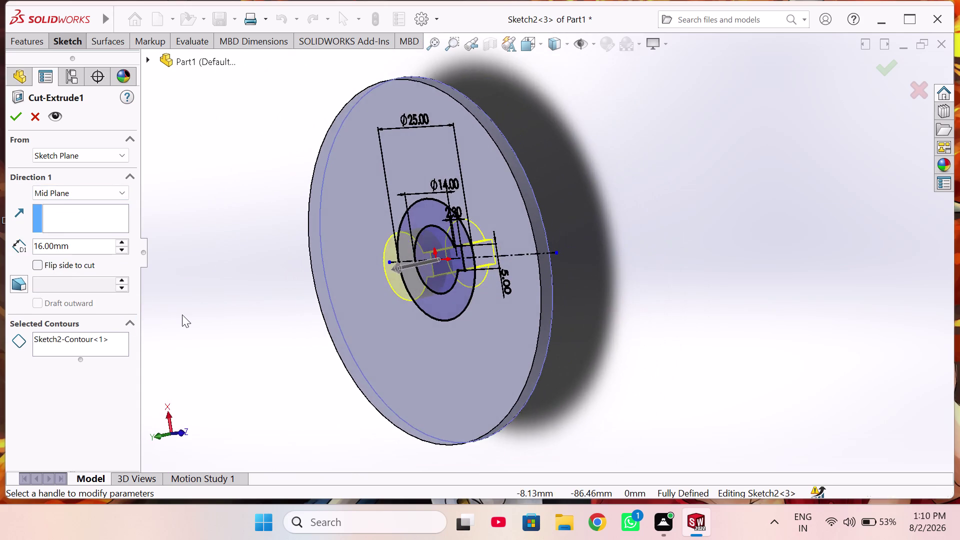
scroll(up, 3)
middle_drag(169, 318, 122, 313)
triple_click(125, 241)
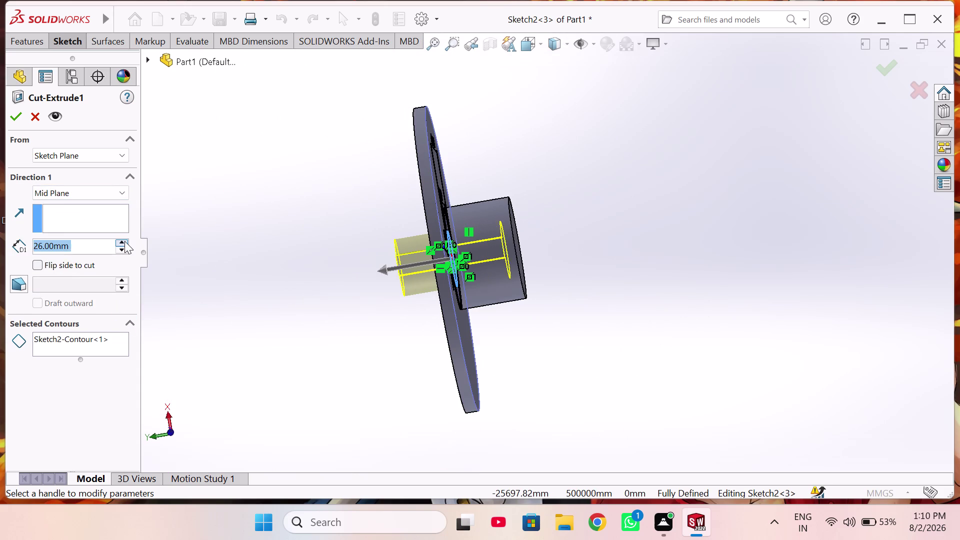
click(14, 122)
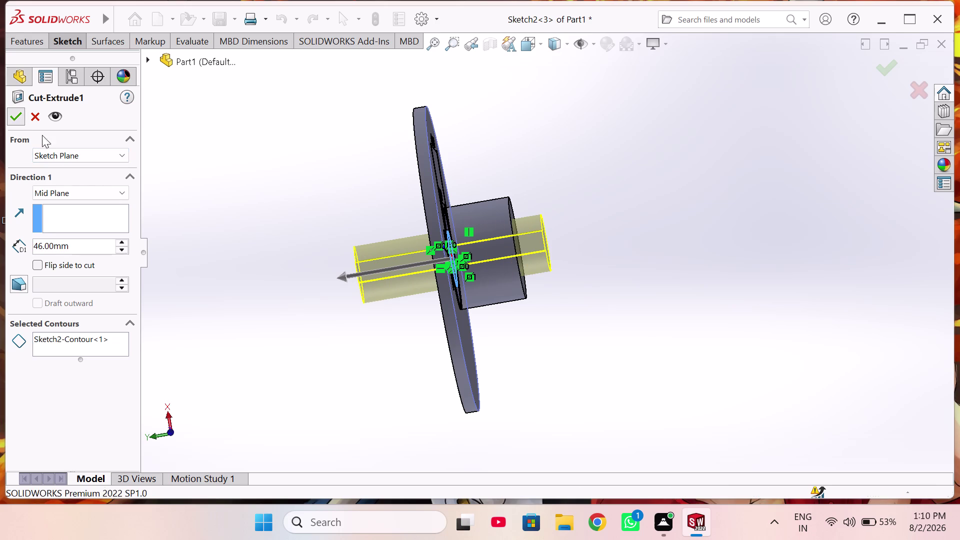
middle_drag(206, 226, 509, 256)
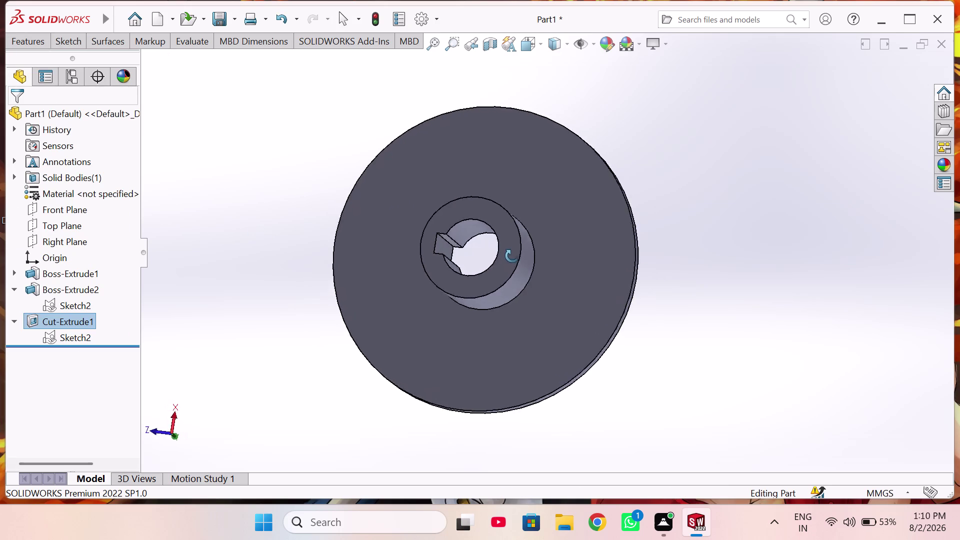
Orbit to view the keyed bore from the front and from the hub side.
middle_drag(509, 256, 319, 299)
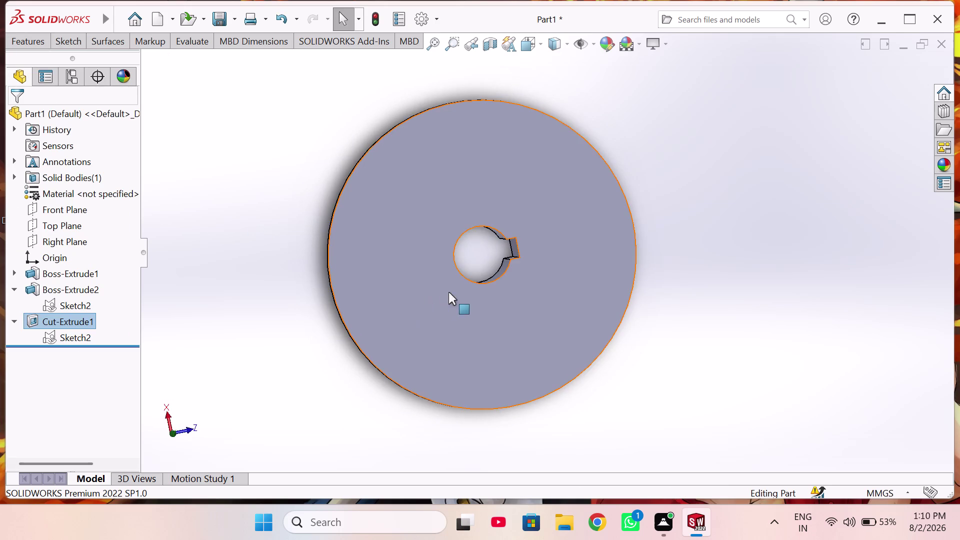
middle_drag(437, 296, 273, 291)
scroll(up, 3)
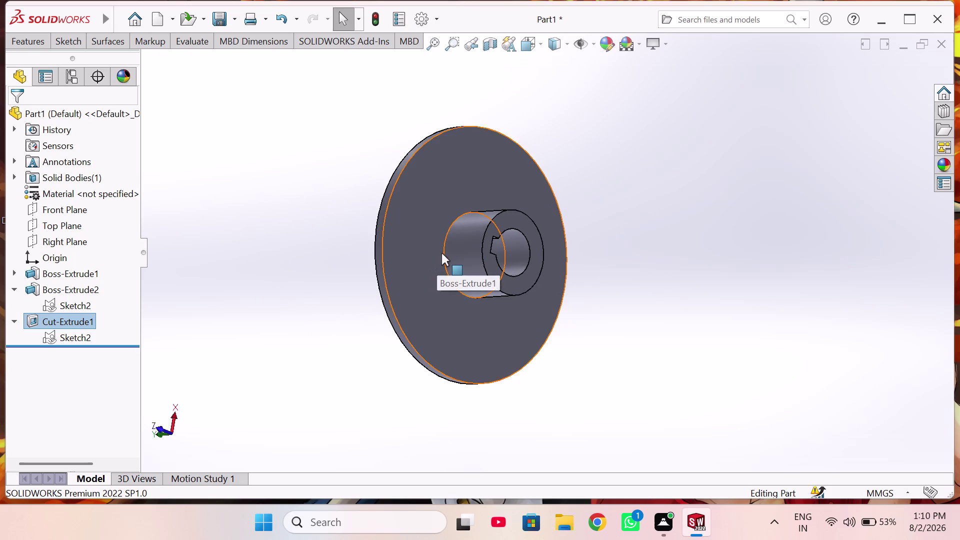
Bring up the Features commands and begin rounding an edge of the part.
click(38, 43)
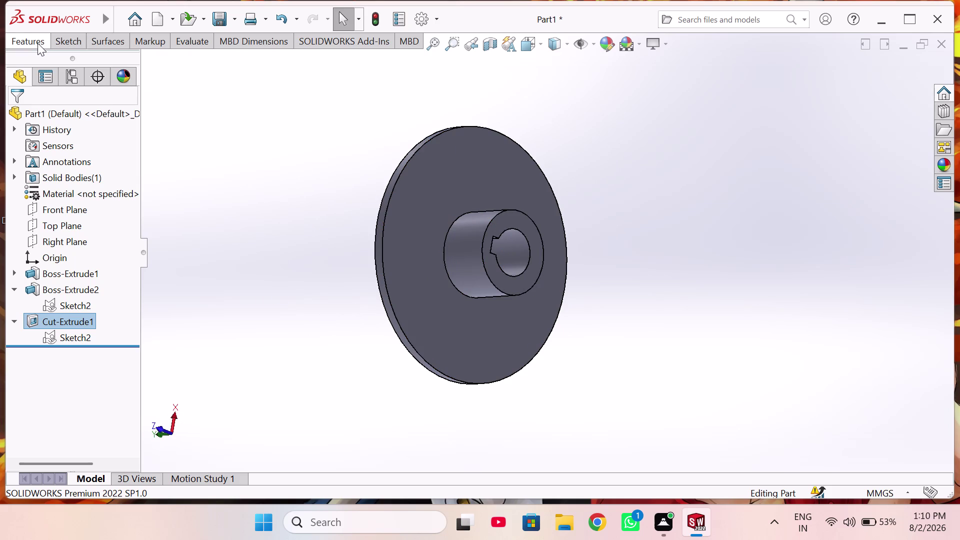
click(388, 81)
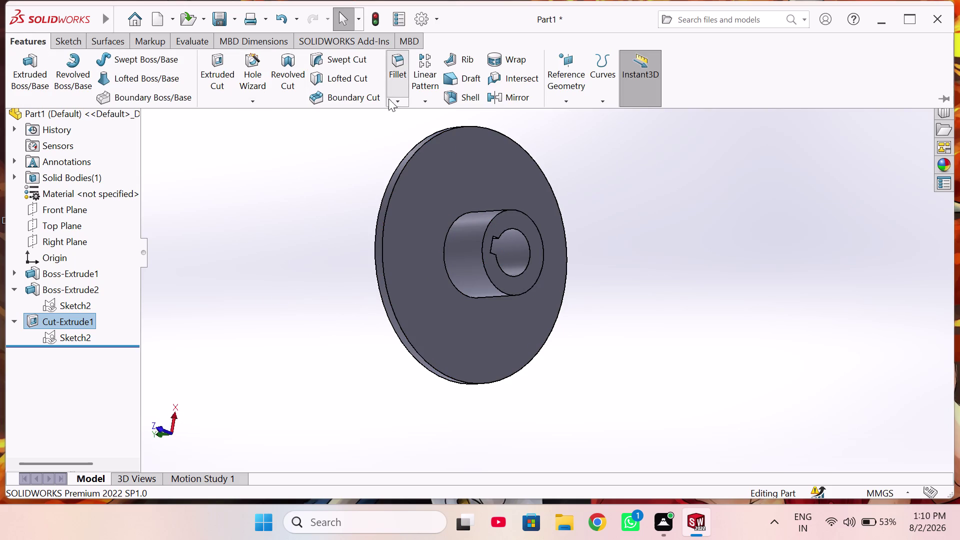
click(446, 239)
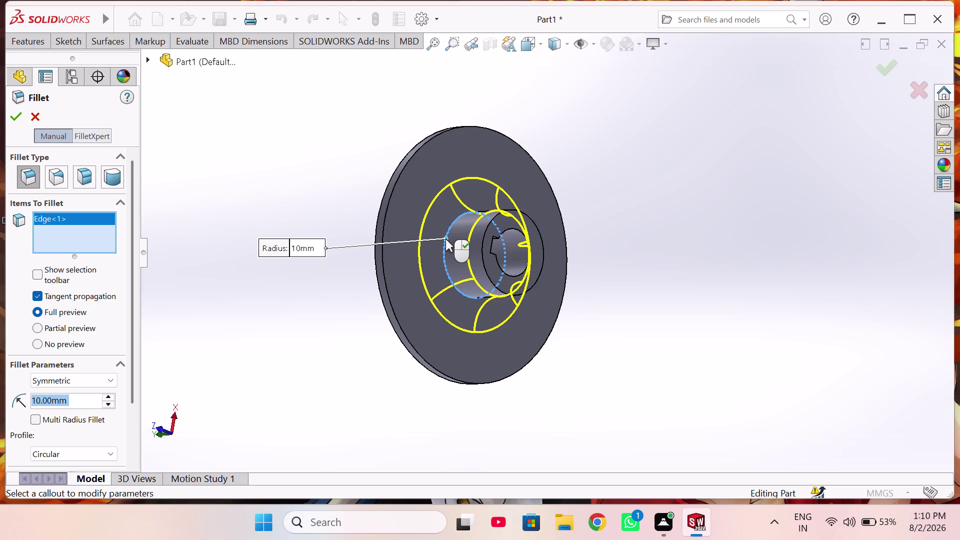
Fillet the hub-to-disc edge with a 6 mm radius.
scroll(down, 3)
scroll(down, 3)
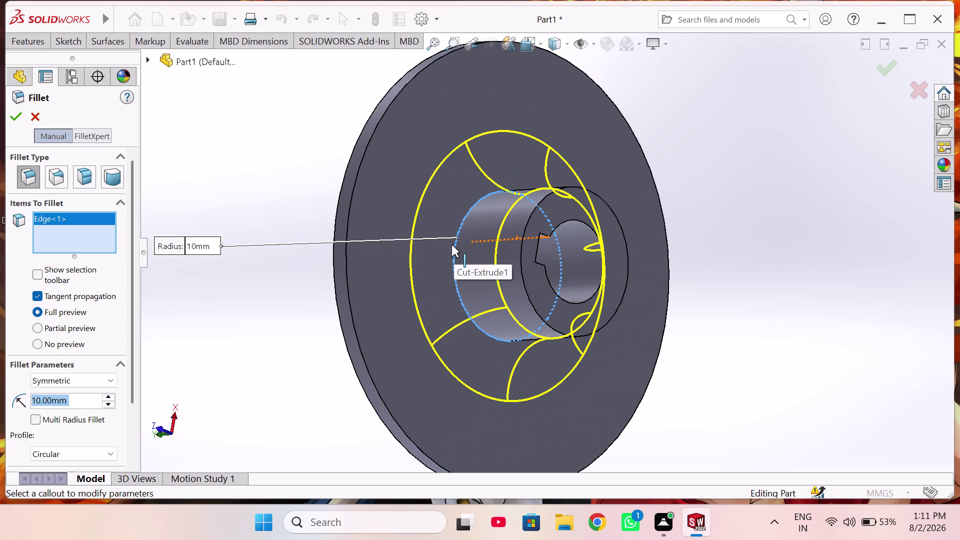
key(6)
key(Return)
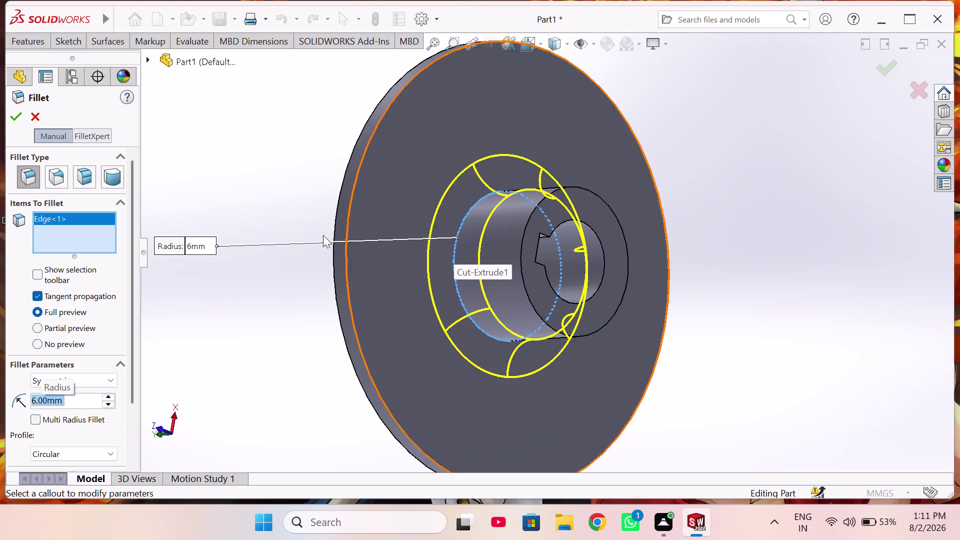
click(14, 120)
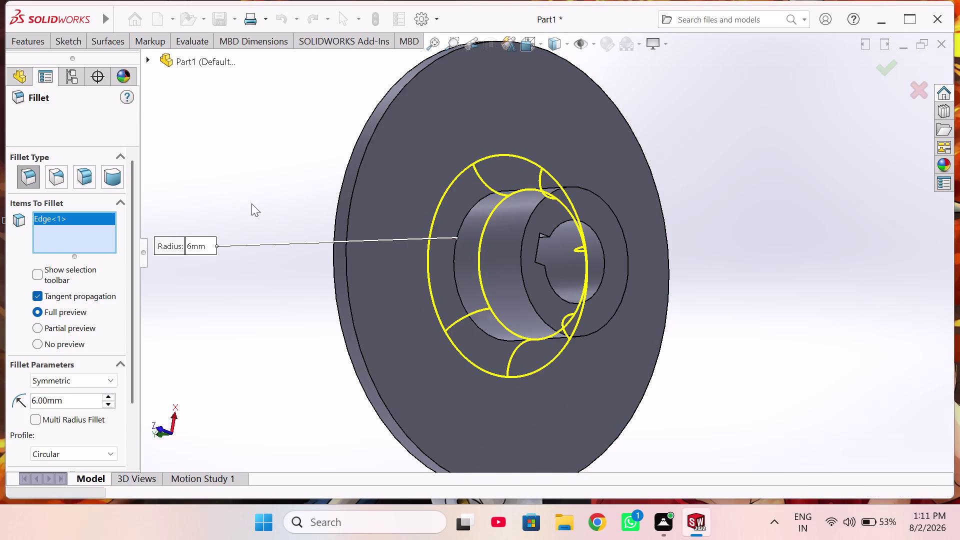
Start a new sketch on the disc's flat face.
middle_drag(279, 217, 332, 216)
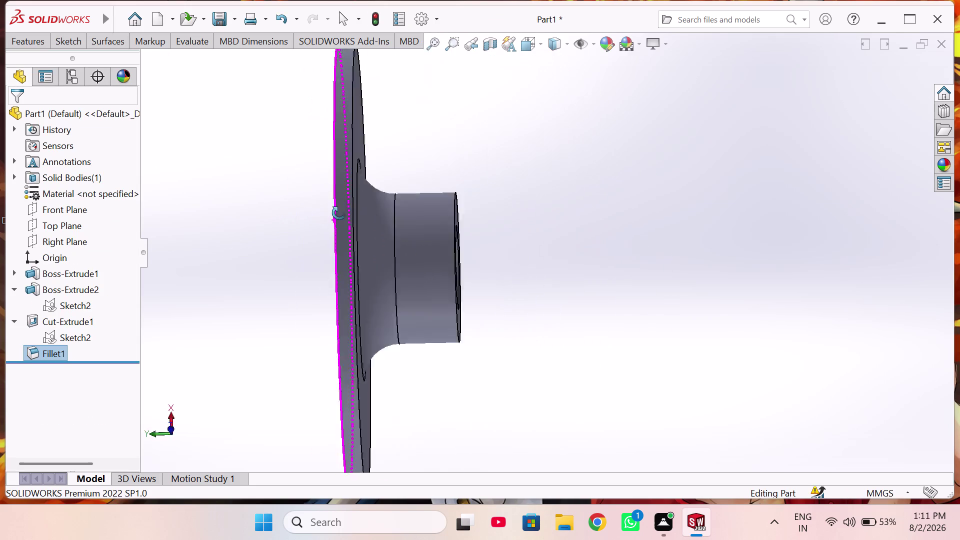
middle_drag(332, 216, 373, 206)
scroll(up, 3)
click(351, 205)
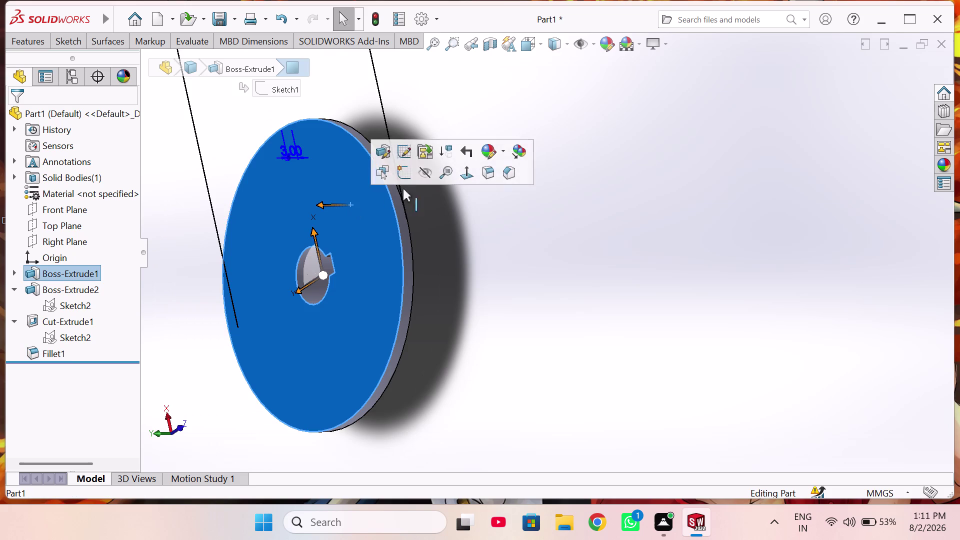
click(408, 176)
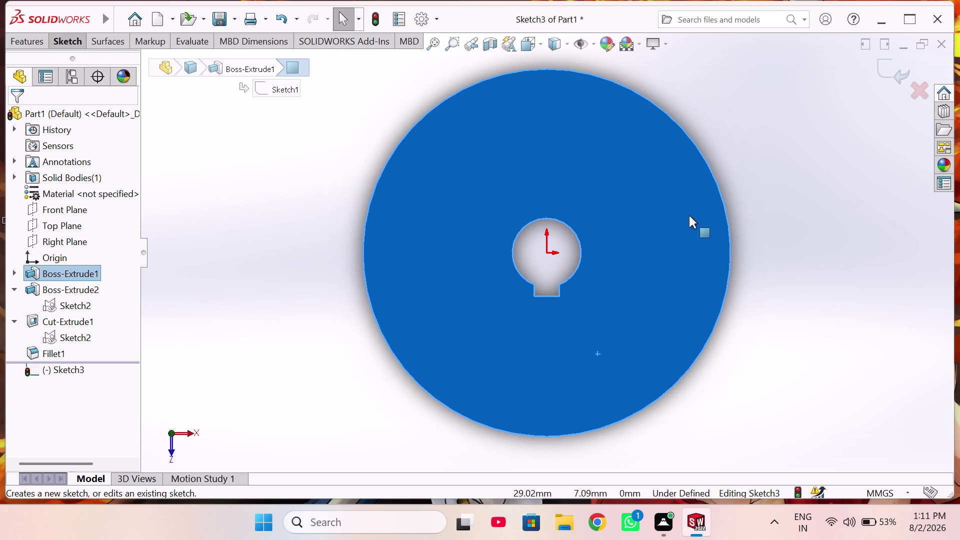
Draw a horizontal construction line through the origin across the full disc in Sketch3.
right_drag(782, 222, 487, 301)
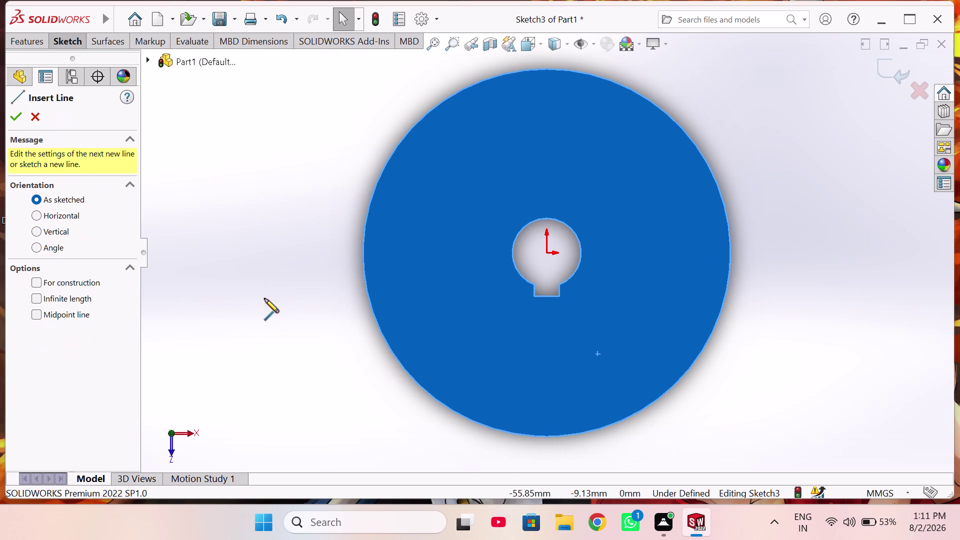
click(78, 279)
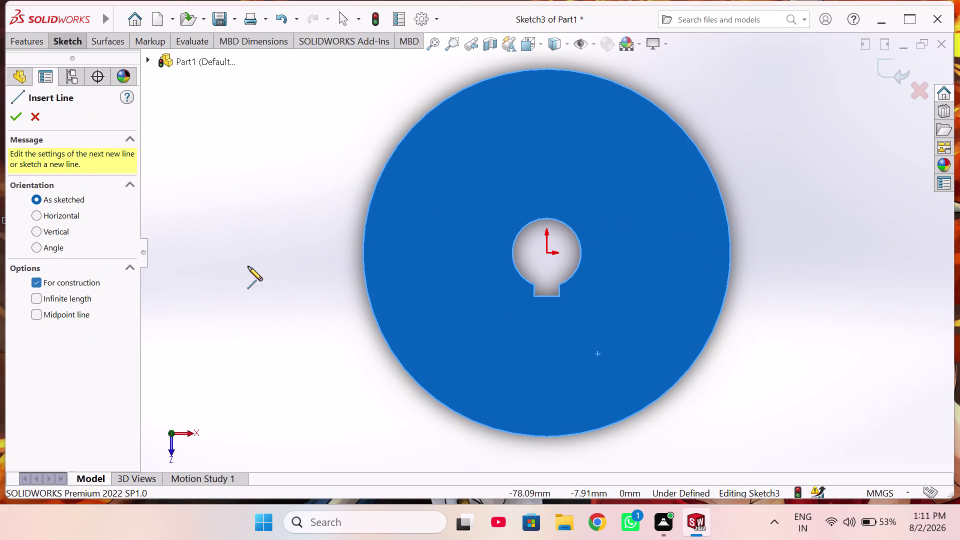
click(333, 251)
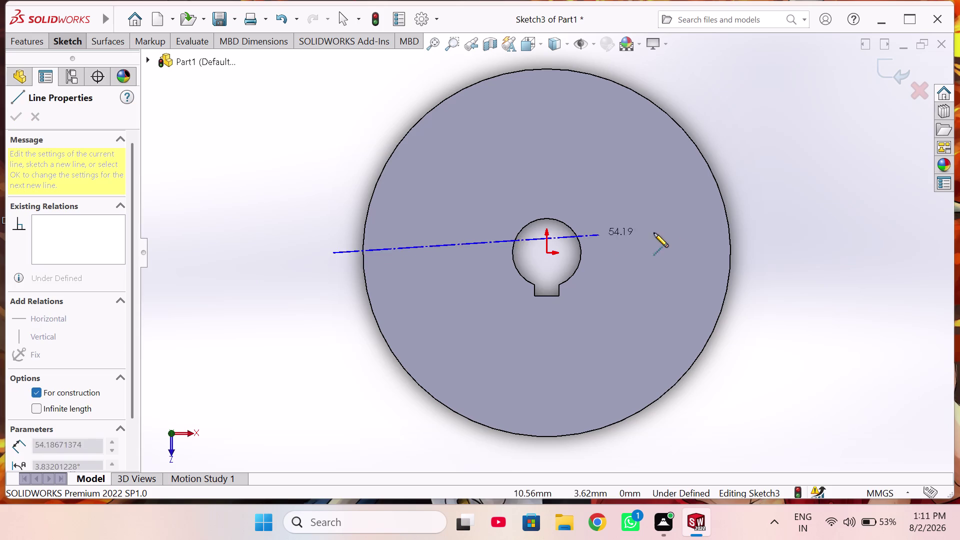
click(777, 254)
right_click(777, 254)
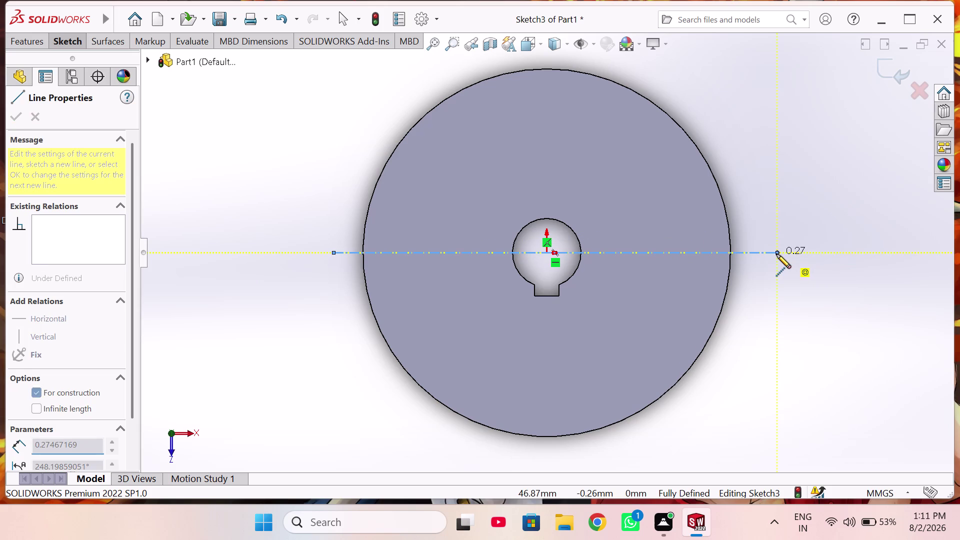
click(805, 266)
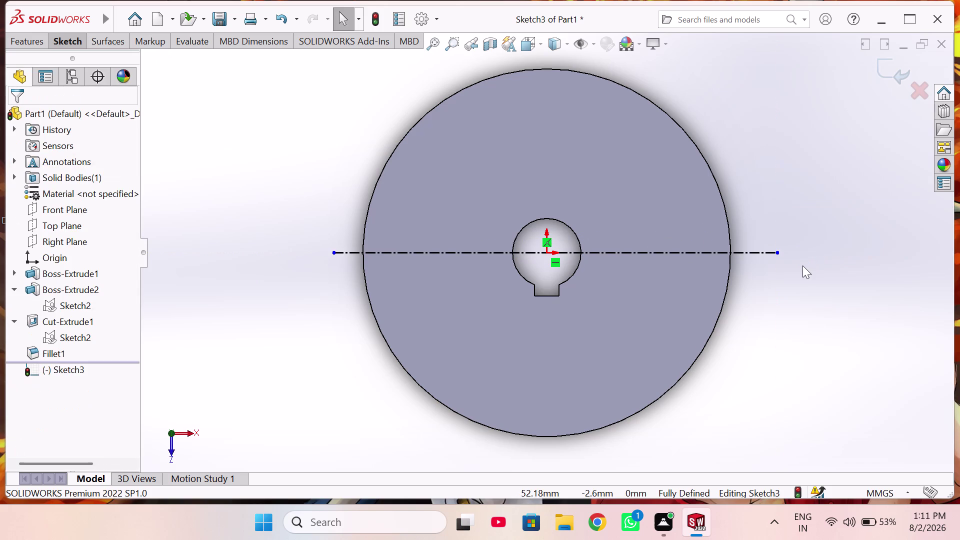